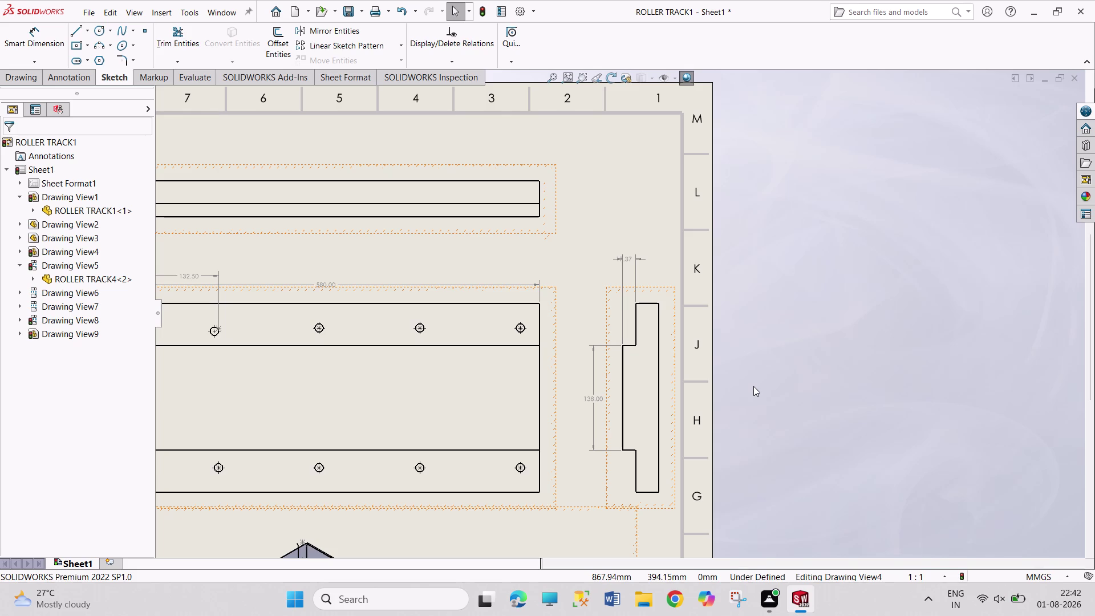
Hide the side view's 17.37 dimension.
click(756, 425)
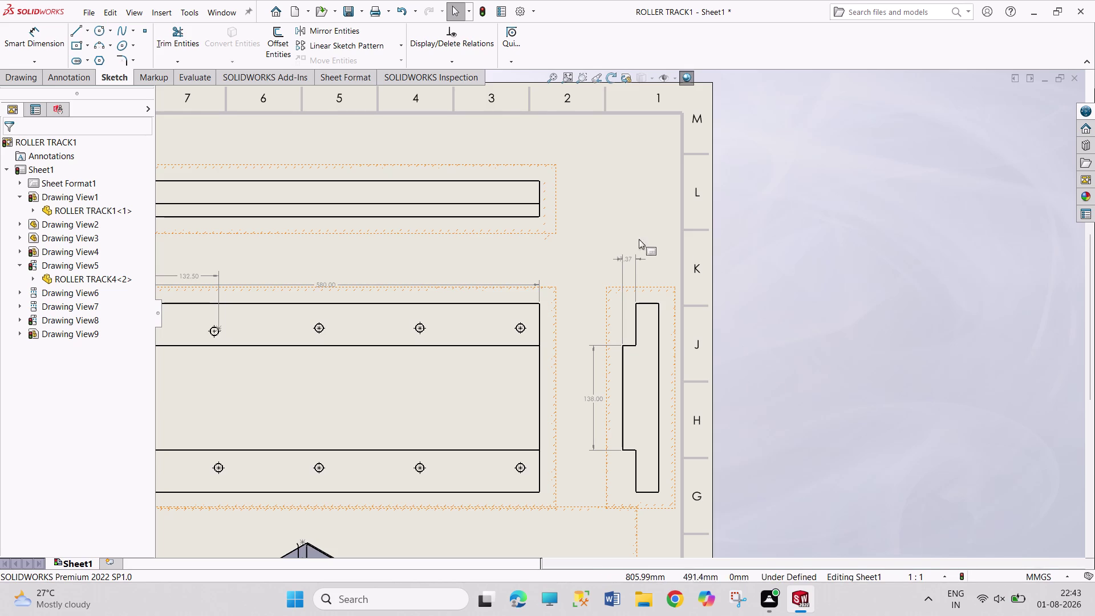
right_click(620, 256)
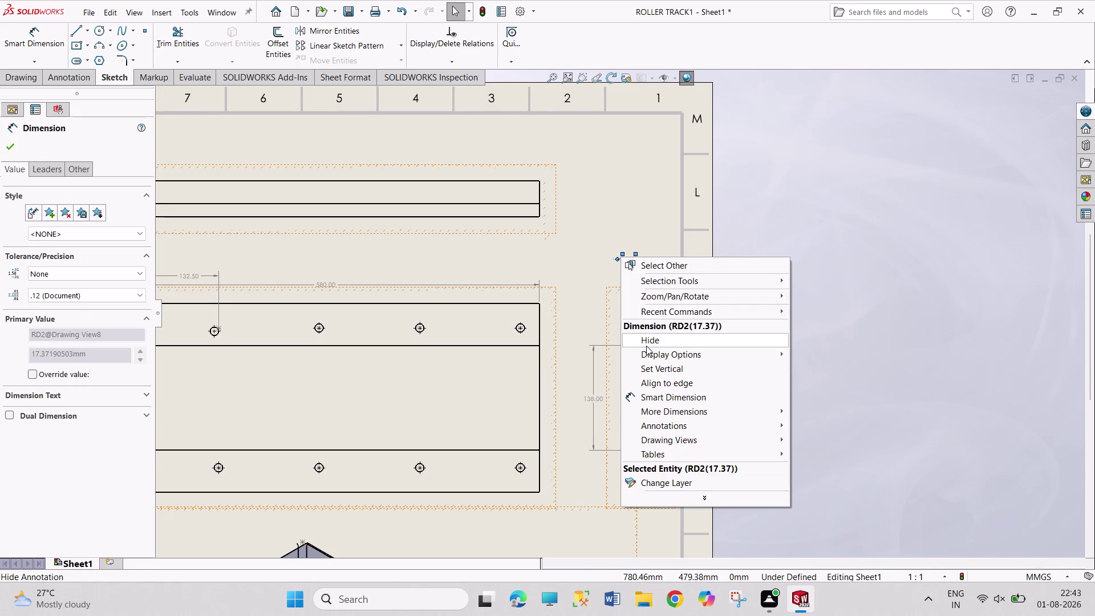
click(479, 10)
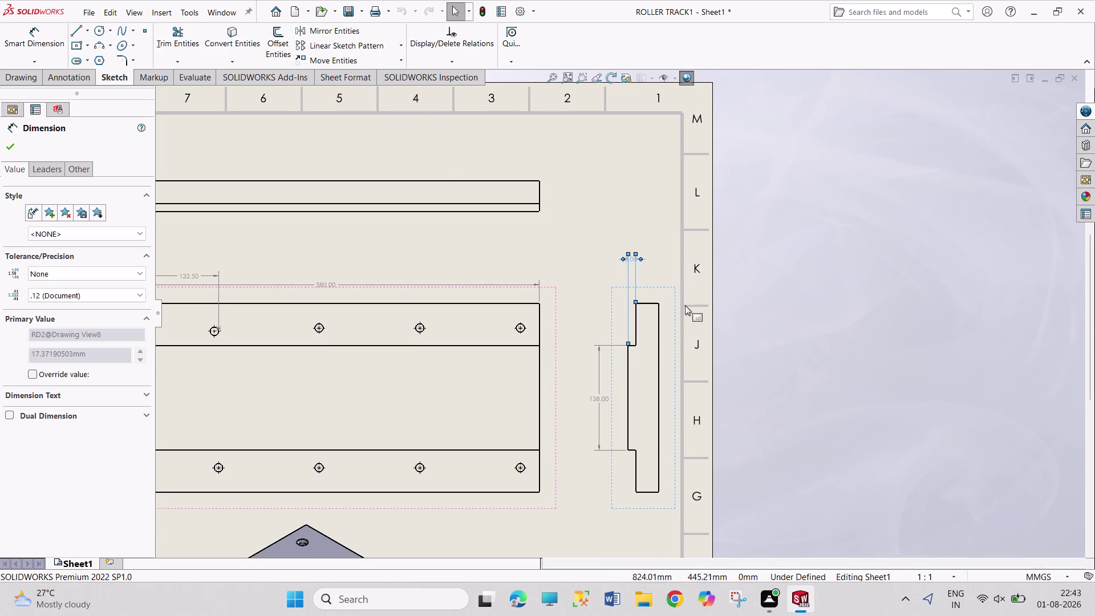
Add a 30.00 width dimension above the side view's top edge.
right_drag(786, 299, 775, 190)
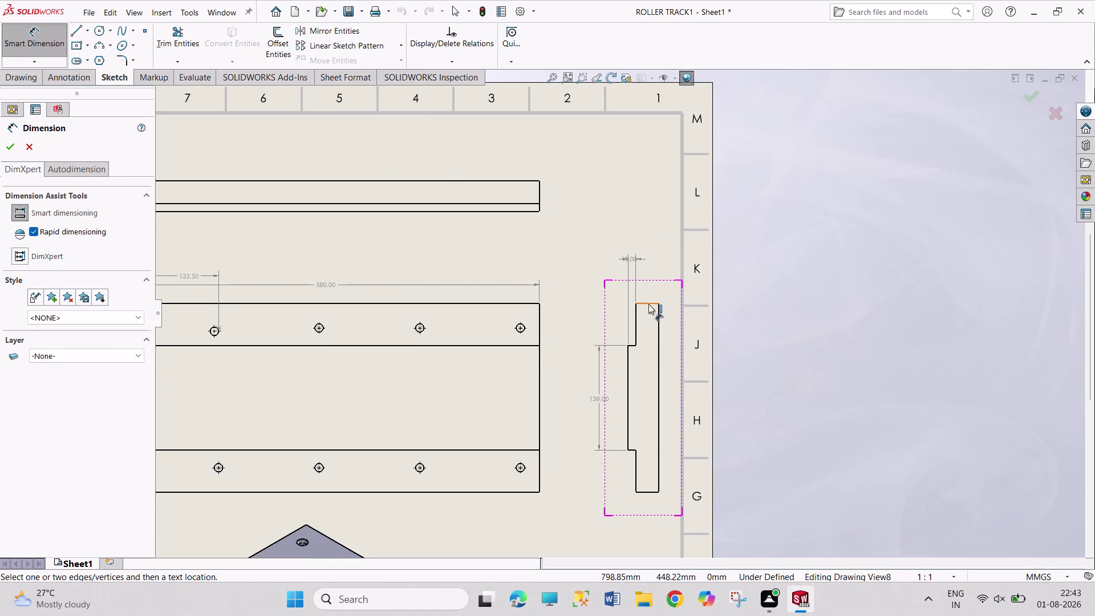
click(649, 304)
click(664, 259)
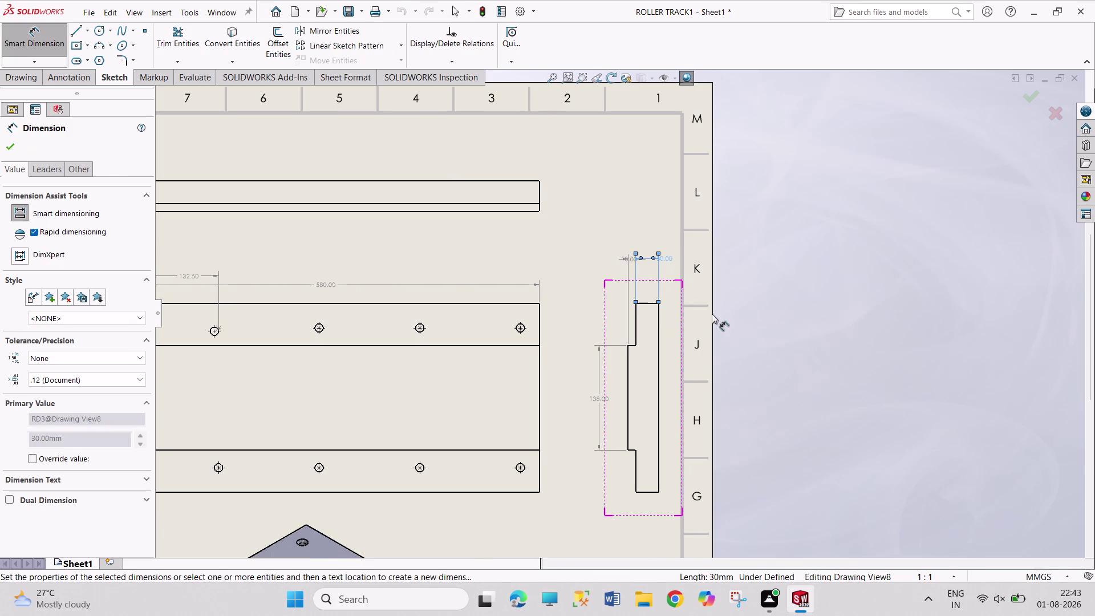
scroll(up, 3)
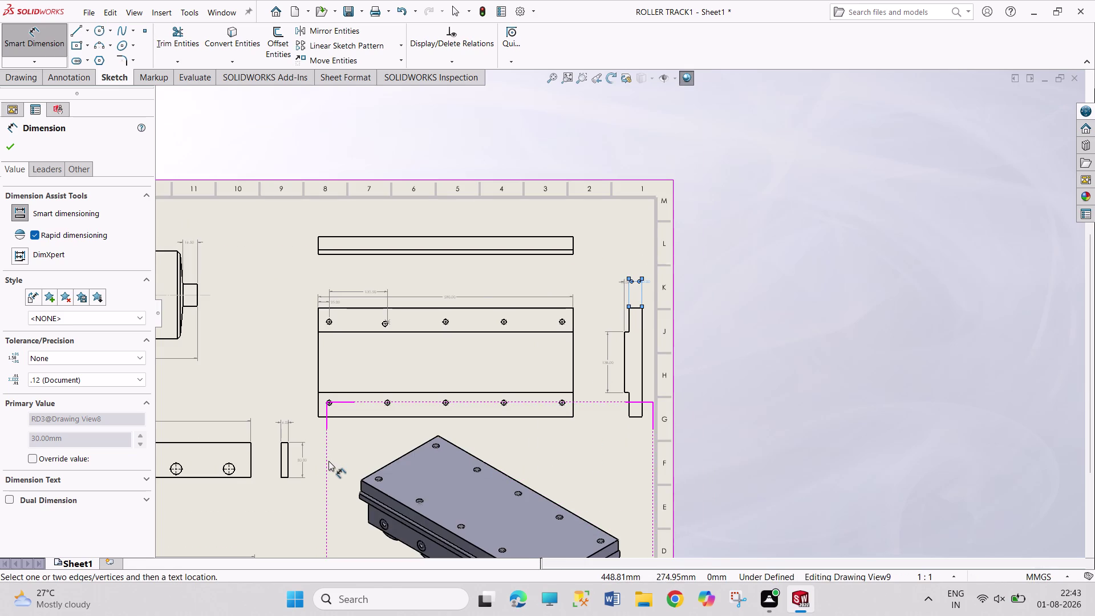
scroll(up, 3)
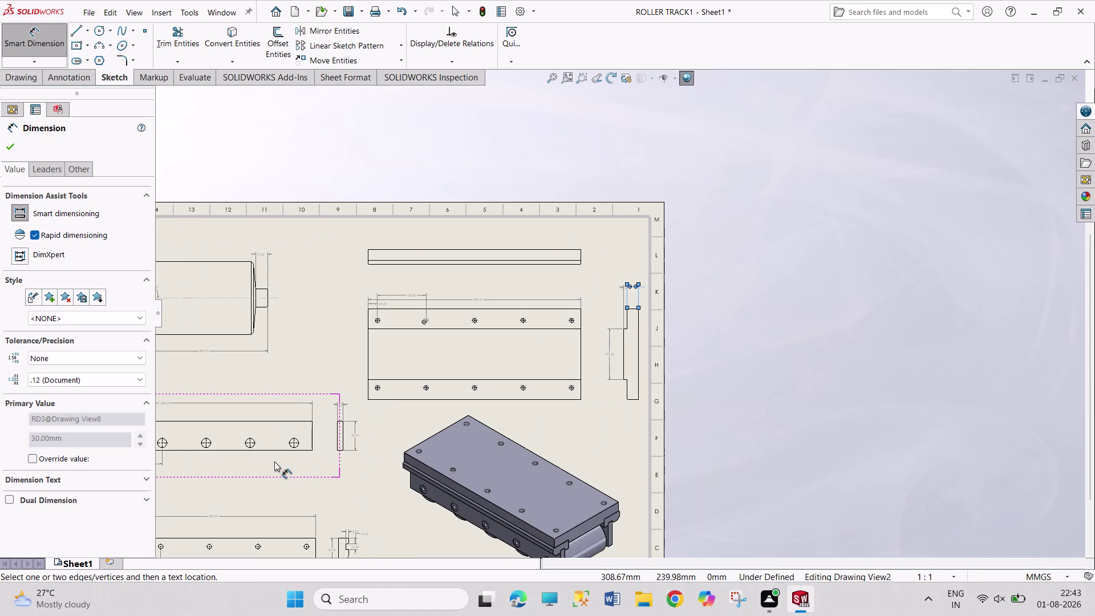
Add the plate's 248.00 height dimension on its left edge, then finish dimensioning.
click(368, 358)
click(348, 349)
scroll(down, 3)
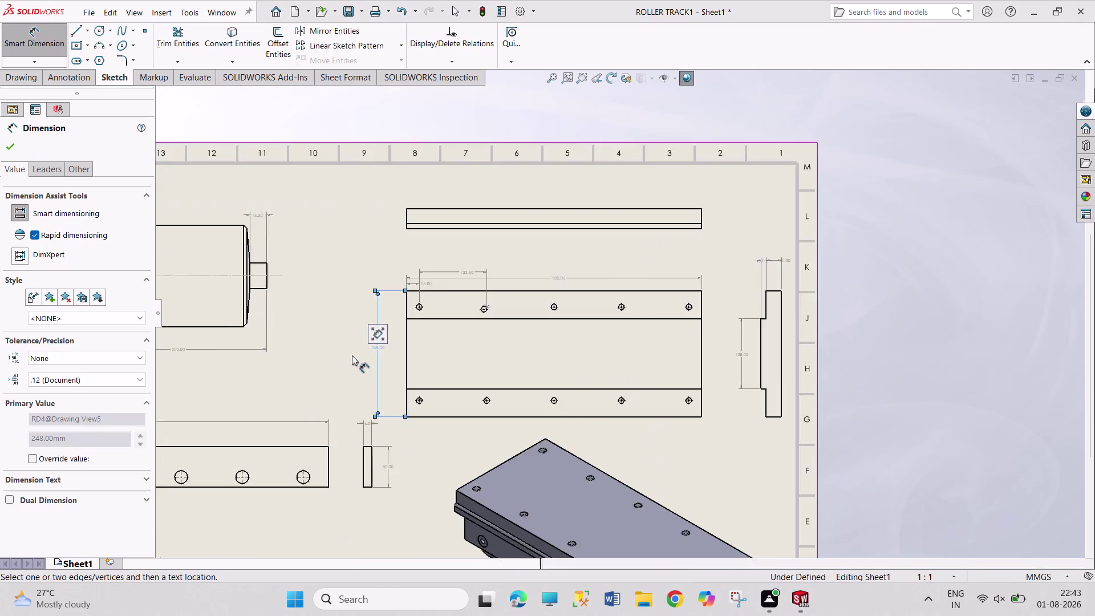
scroll(down, 3)
scroll(down, 3)
scroll(down, 3)
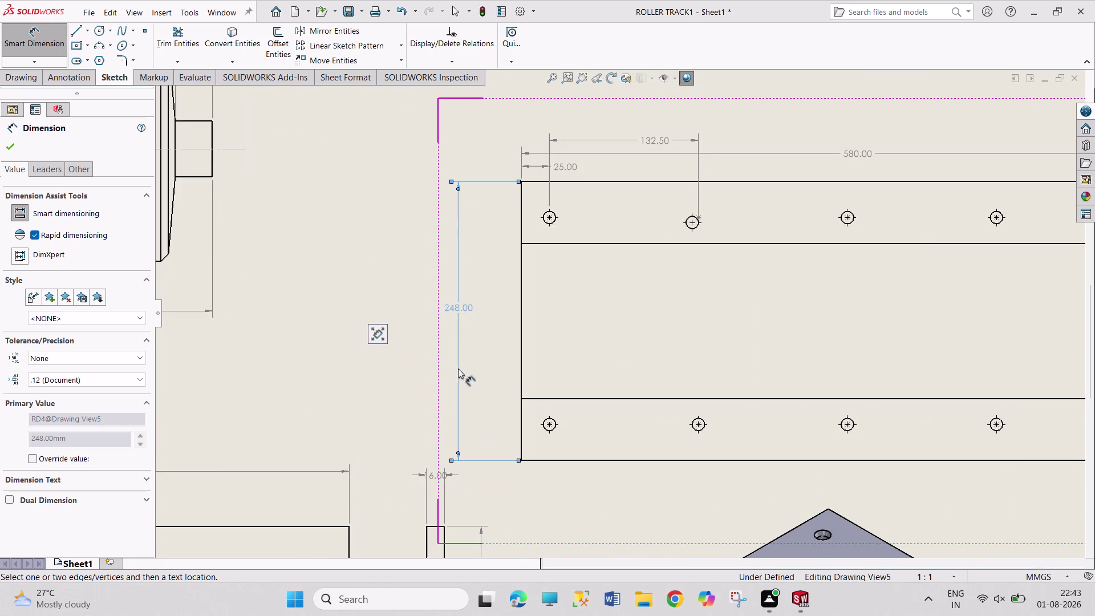
scroll(up, 3)
scroll(up, 3)
scroll(up, 3)
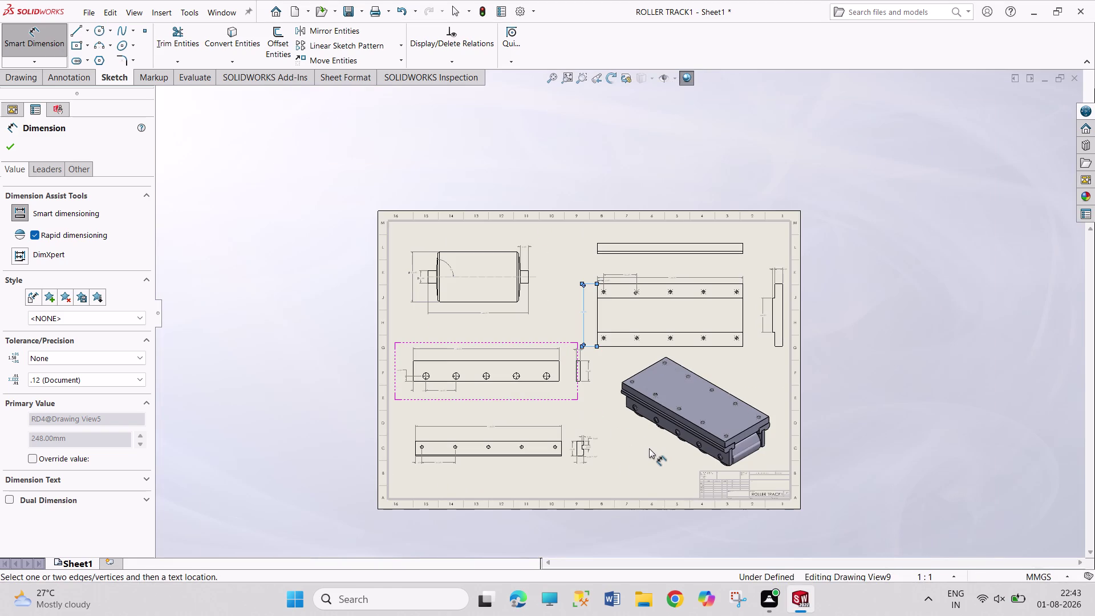
scroll(down, 3)
right_click(811, 347)
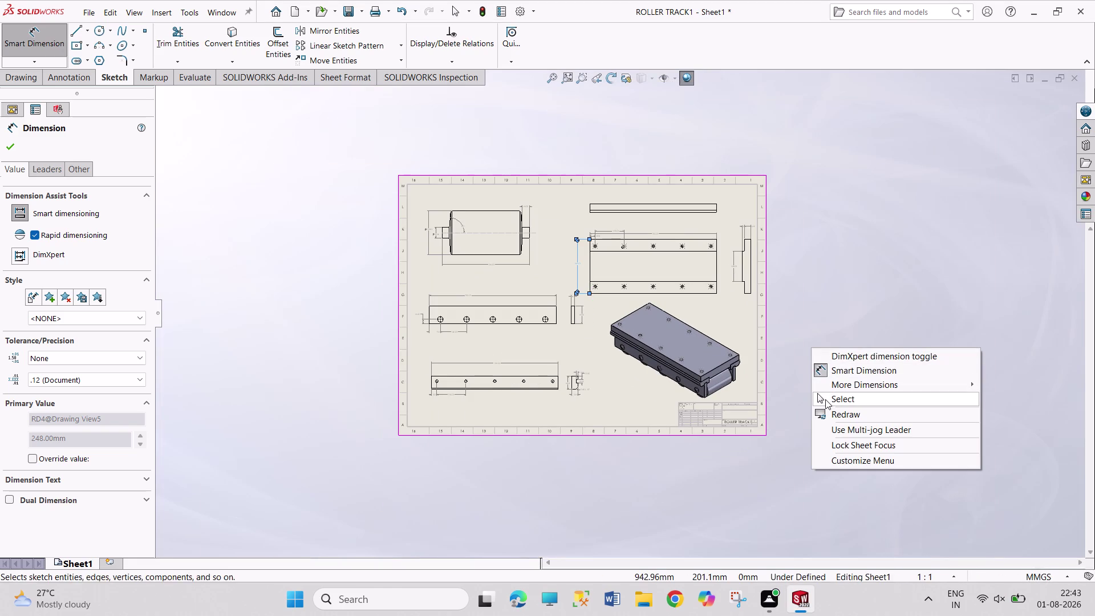
click(825, 399)
Clear the selection, switch to the Drawing tools and start a Broken-out Section.
click(781, 315)
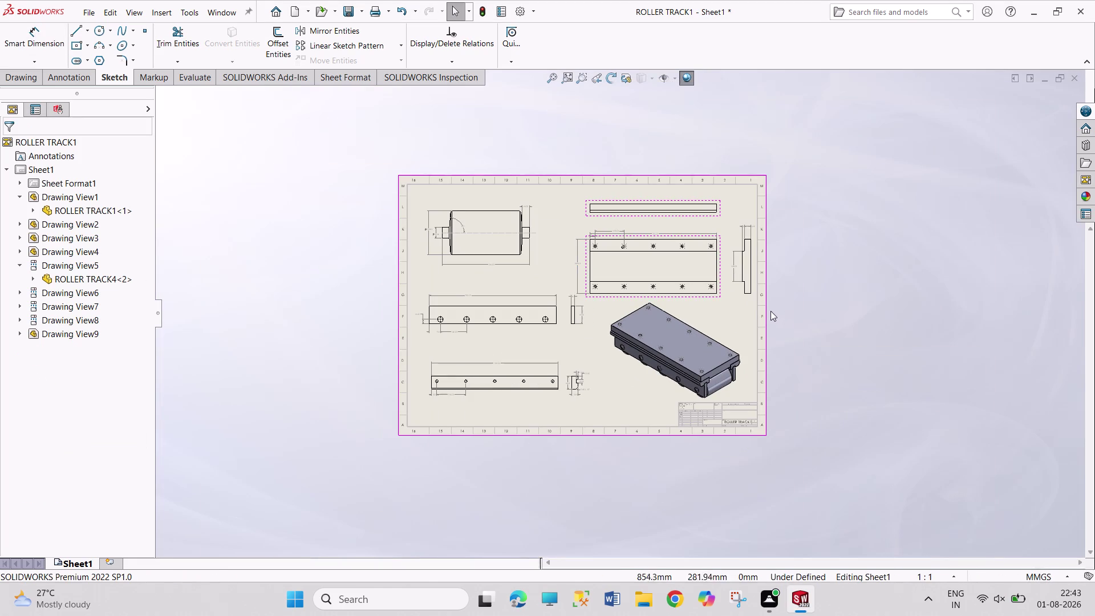
scroll(down, 3)
scroll(down, 3)
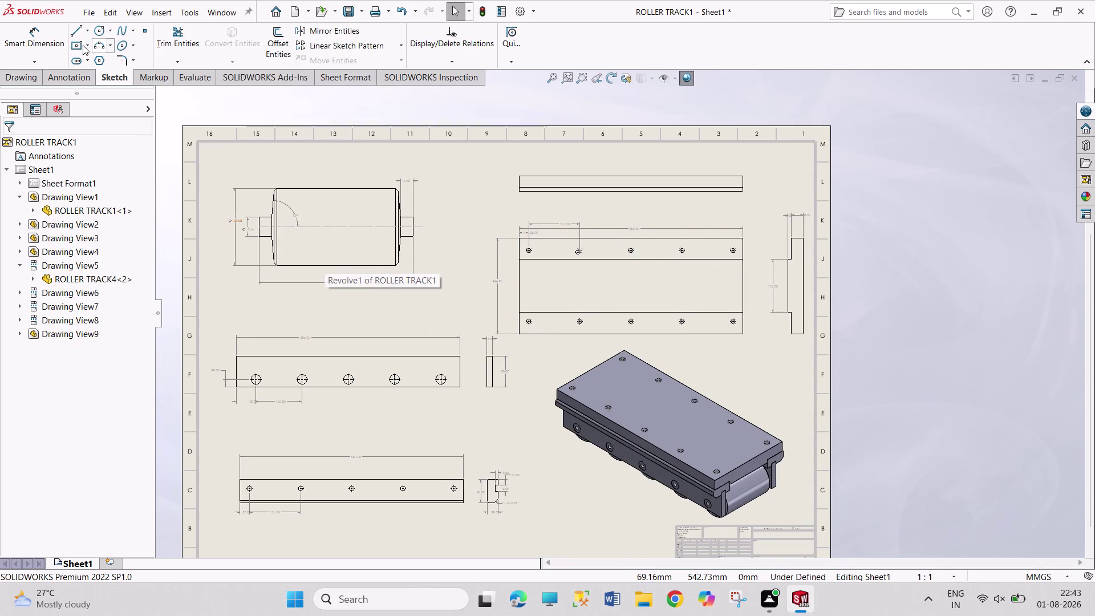
click(31, 78)
scroll(down, 3)
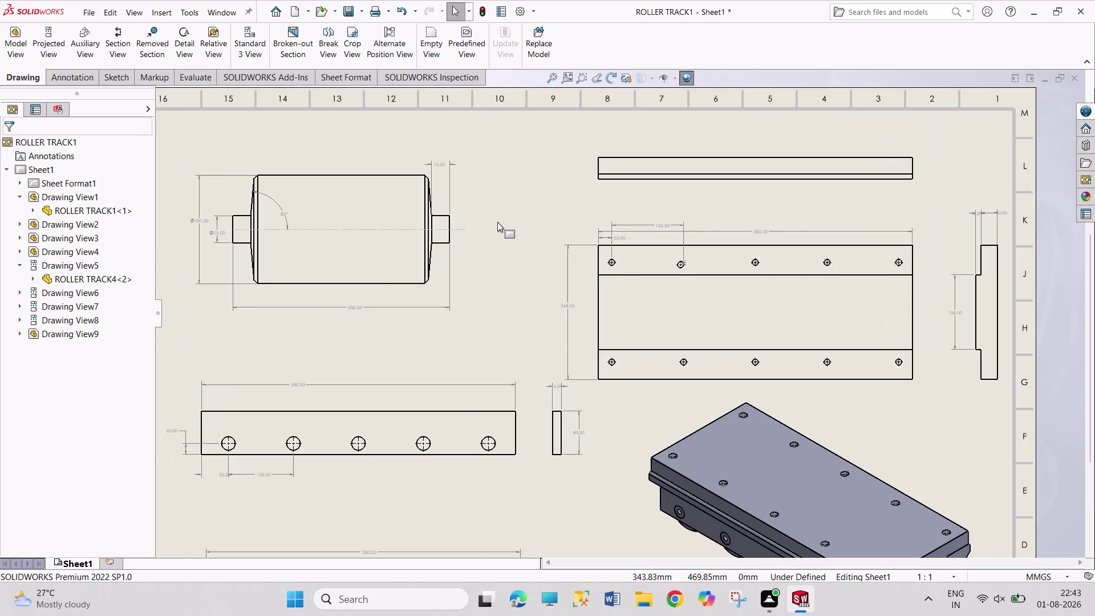
scroll(down, 3)
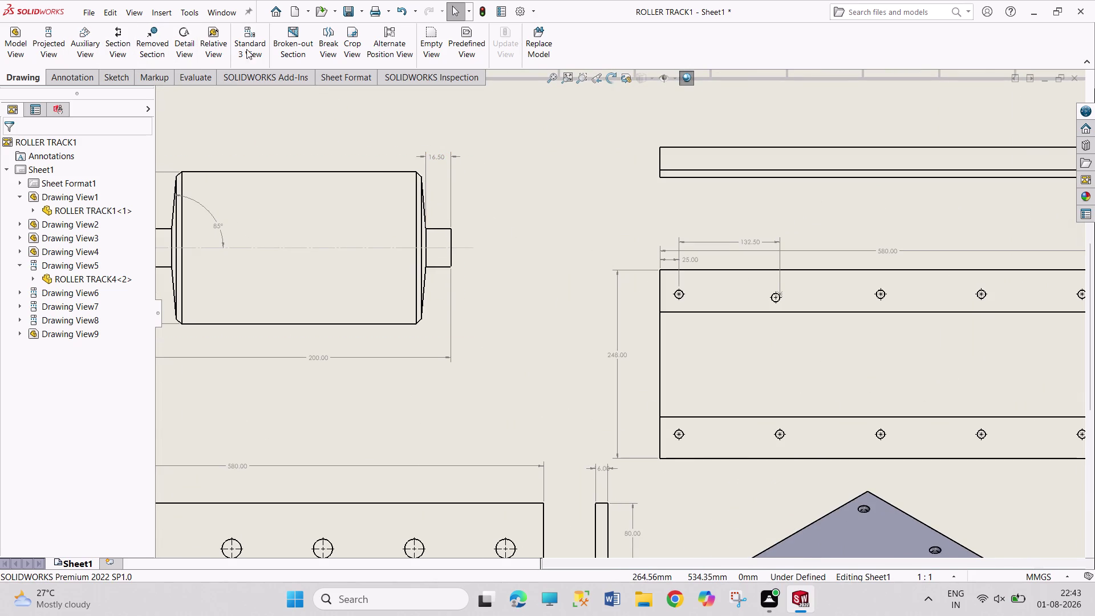
click(289, 49)
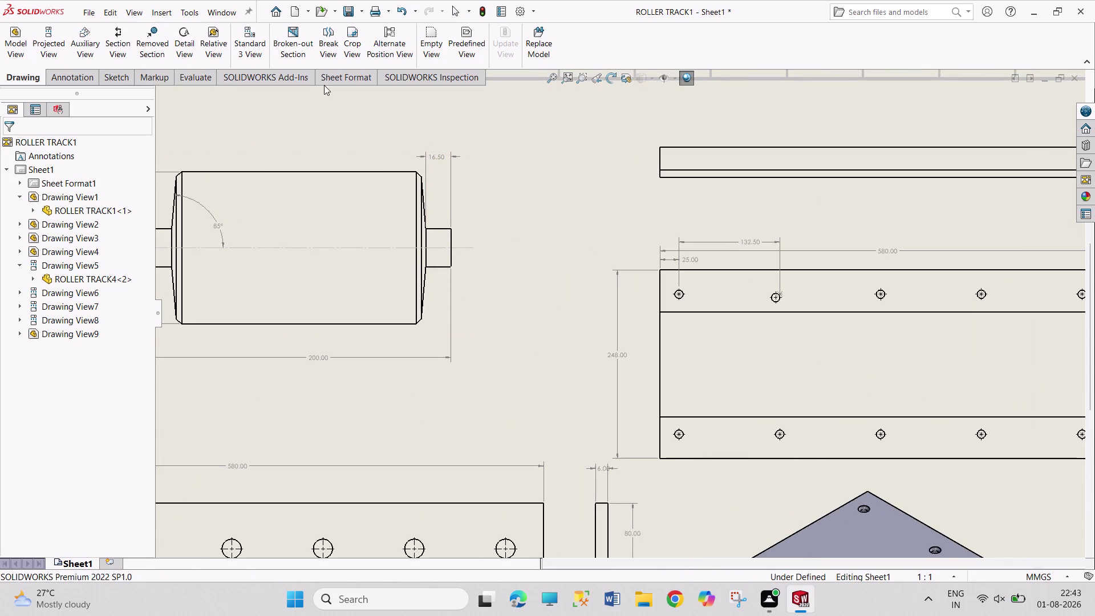
Sketch a closed spline boundary around the roller's right end.
drag(479, 230, 470, 219)
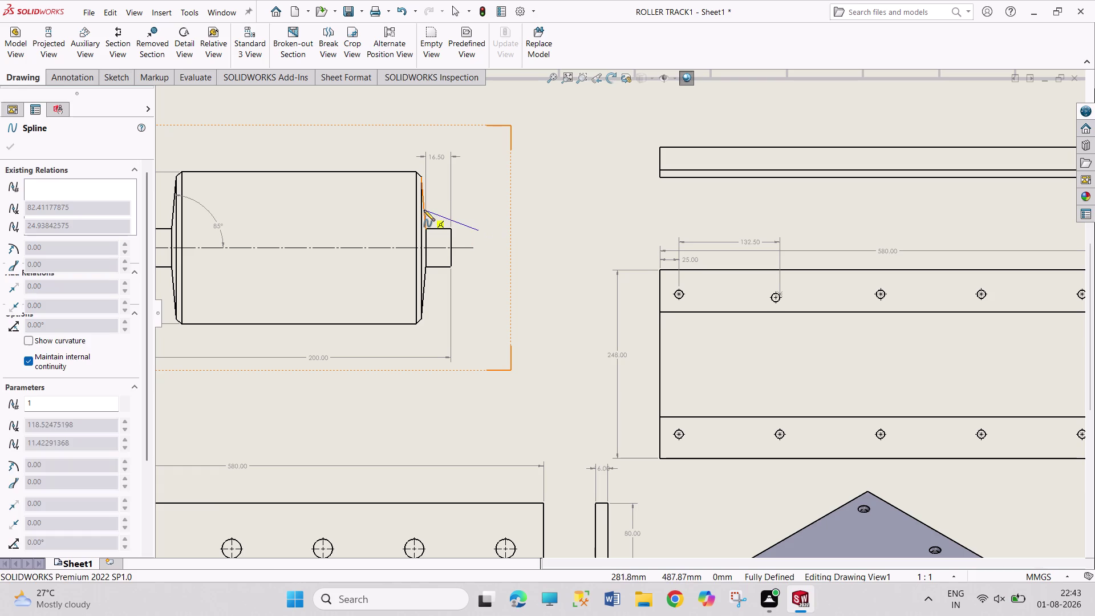
click(423, 210)
click(390, 218)
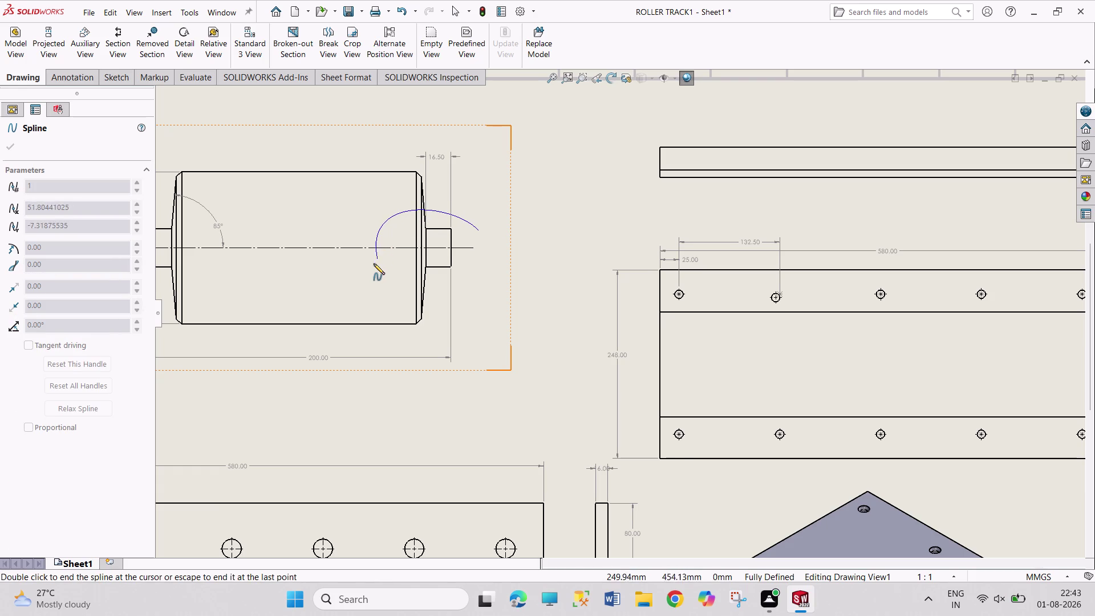
click(373, 264)
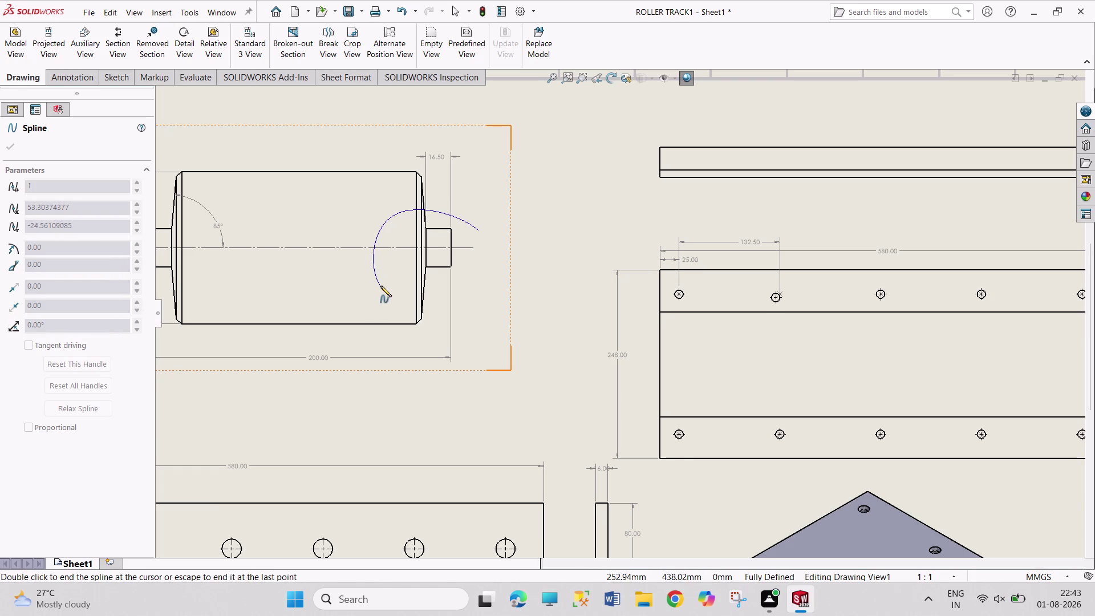
click(404, 300)
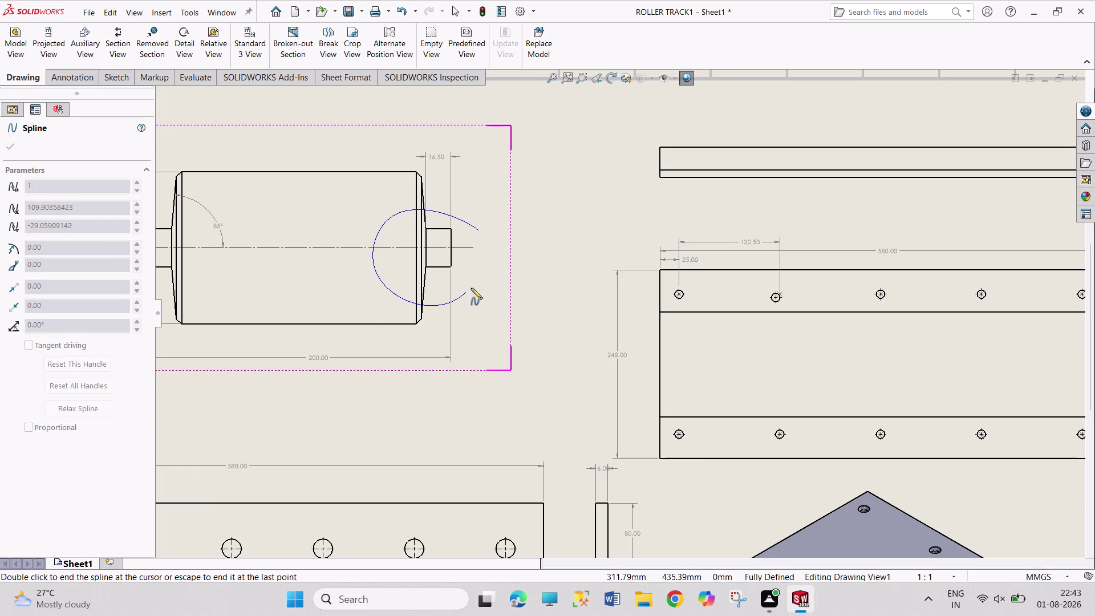
click(471, 287)
click(480, 230)
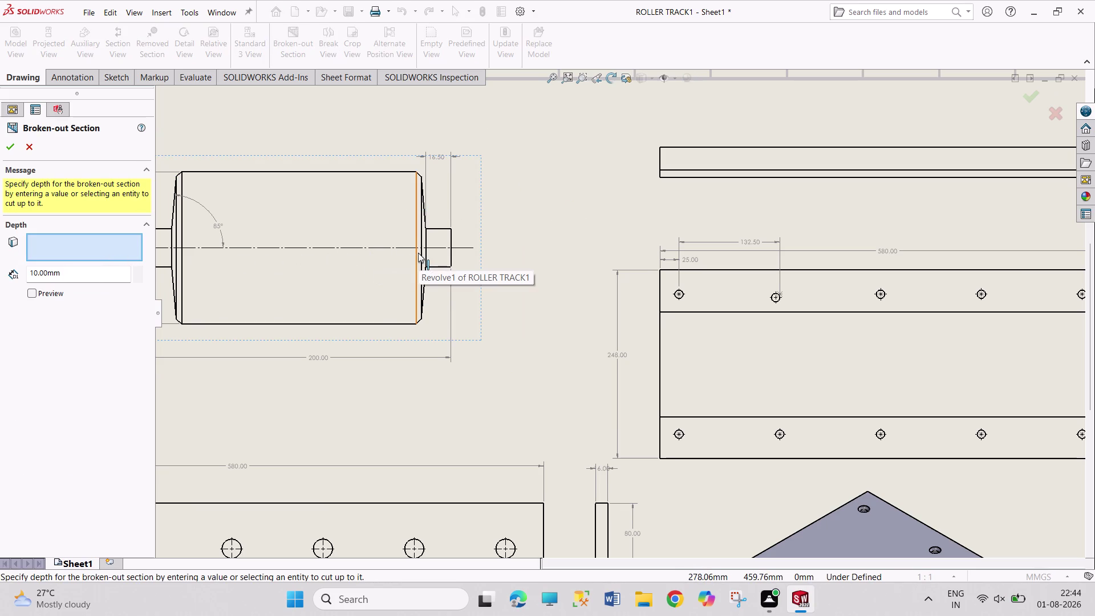
Set the section depth from a roller edge and confirm the broken-out section.
click(33, 293)
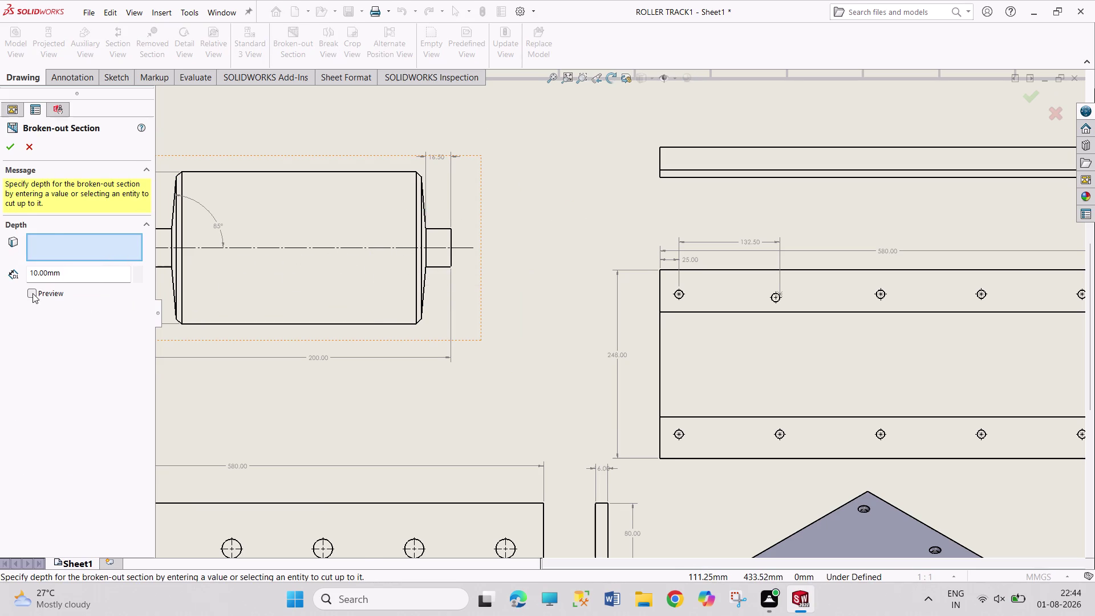
click(6, 145)
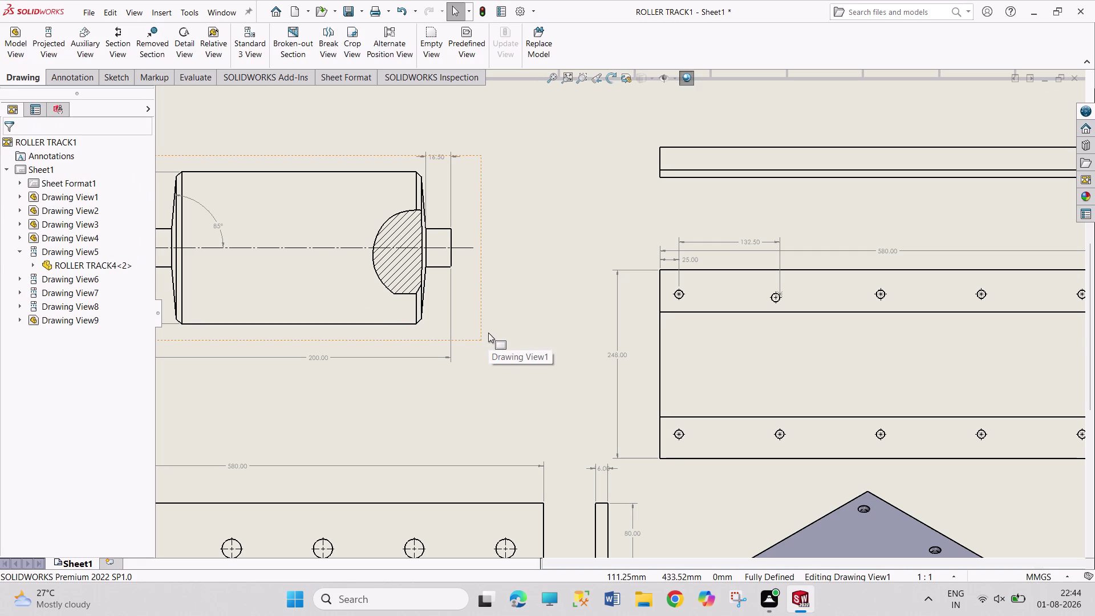
middle_click(537, 305)
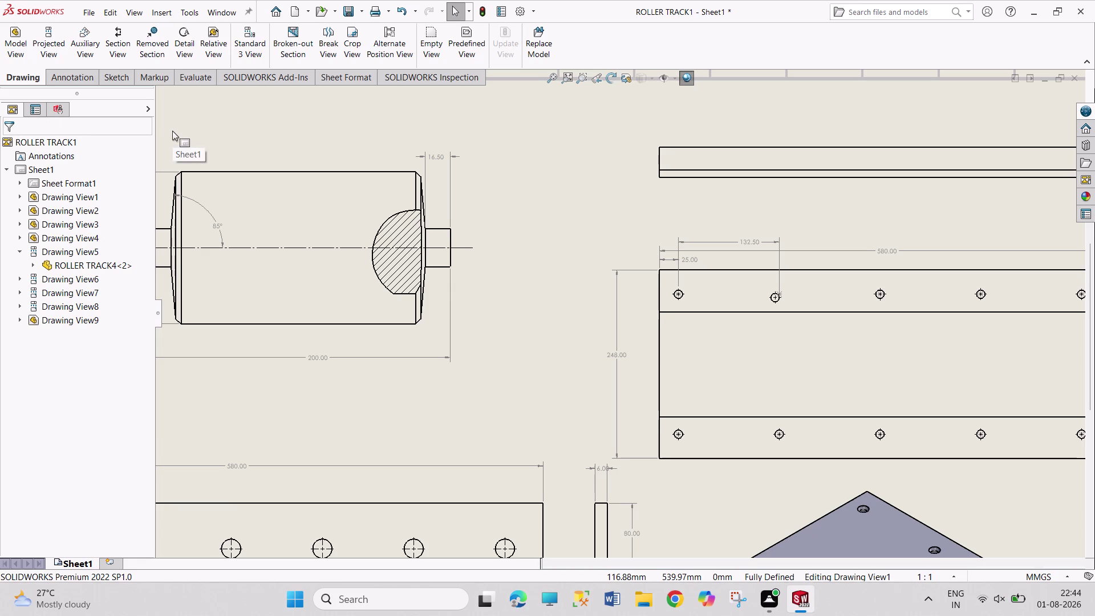
Undo the section and delete the leftover spline loop around the shaft end.
key(ctrl+z)
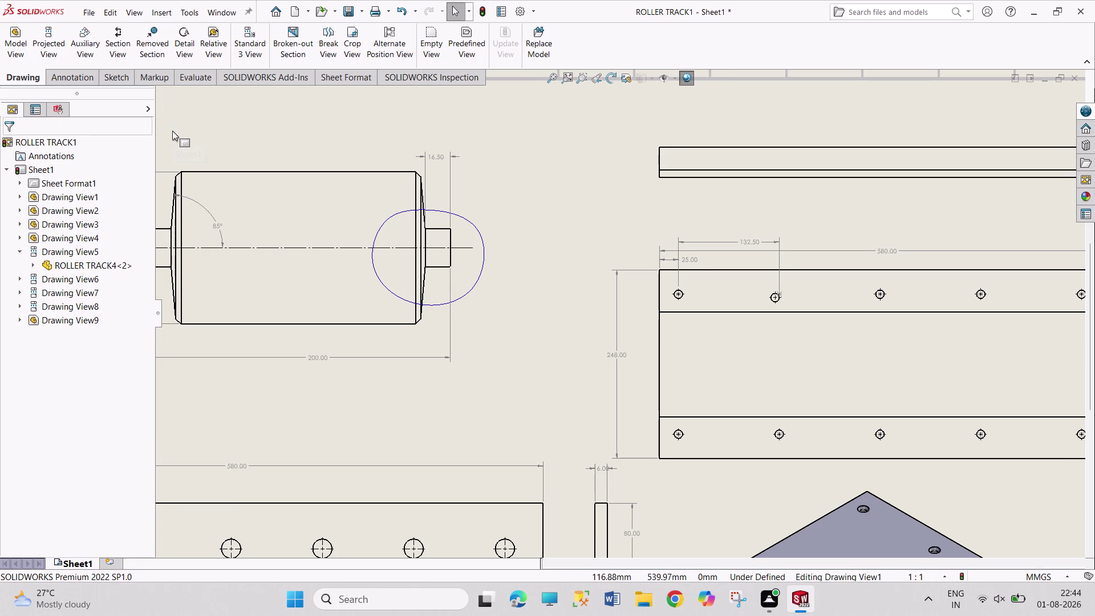
click(289, 54)
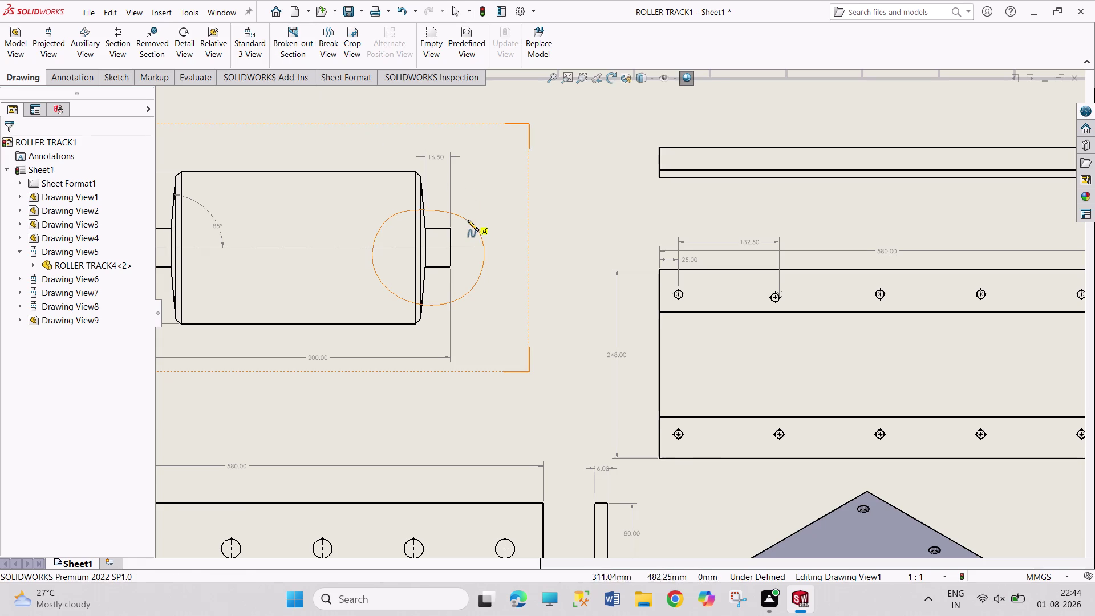
click(469, 222)
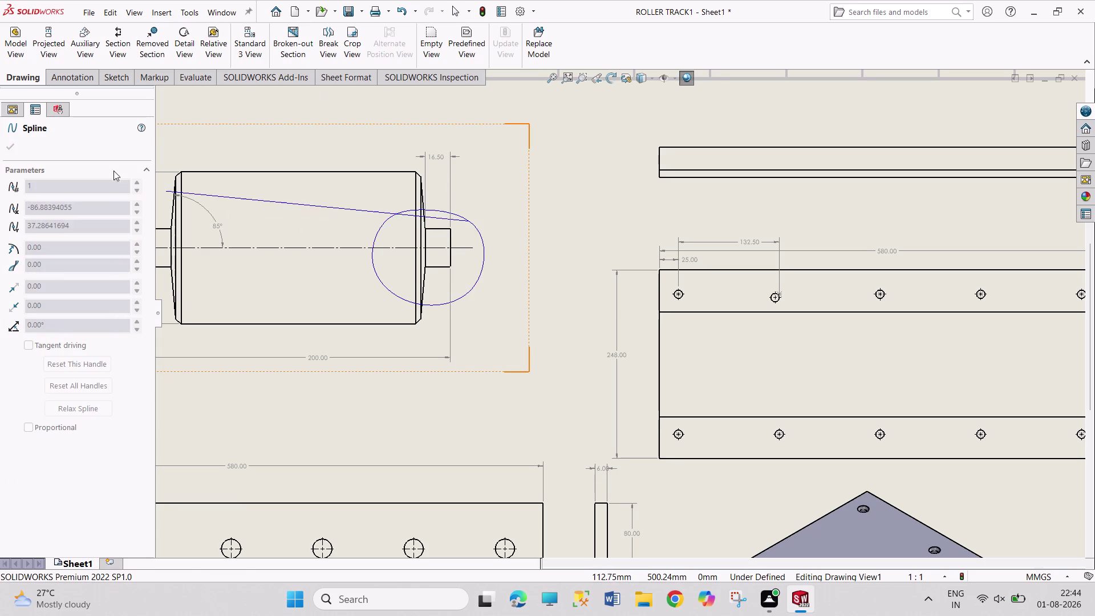
key(Escape)
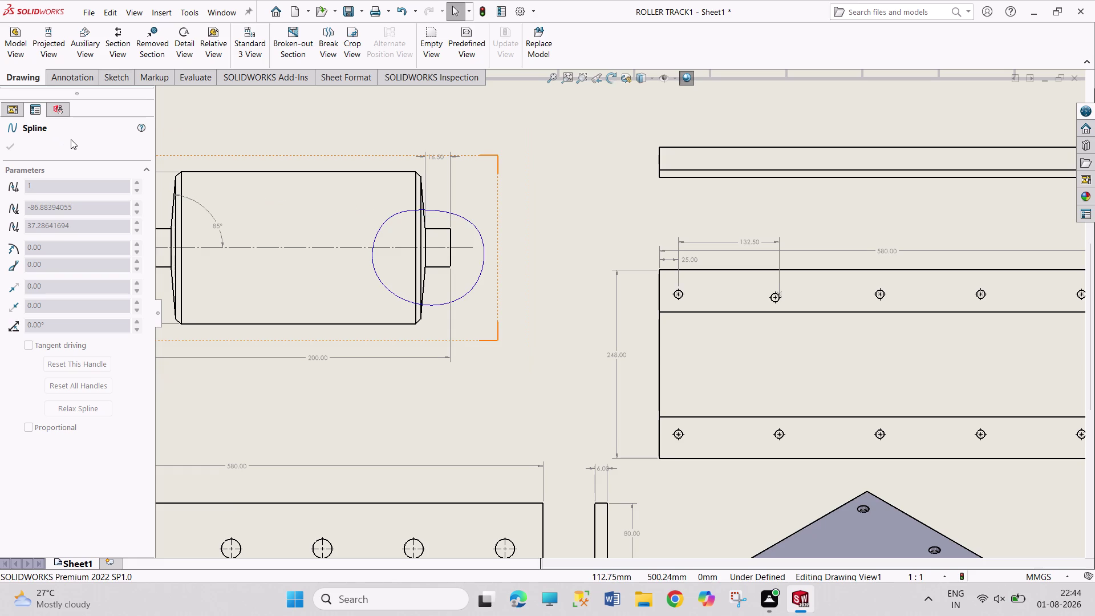
key(Escape)
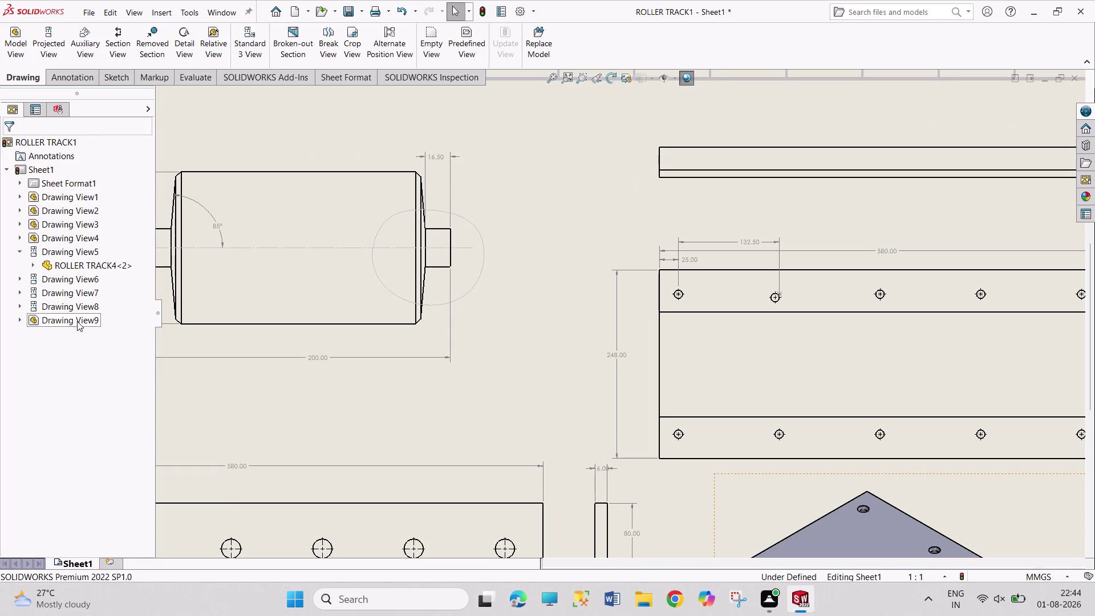
right_click(483, 271)
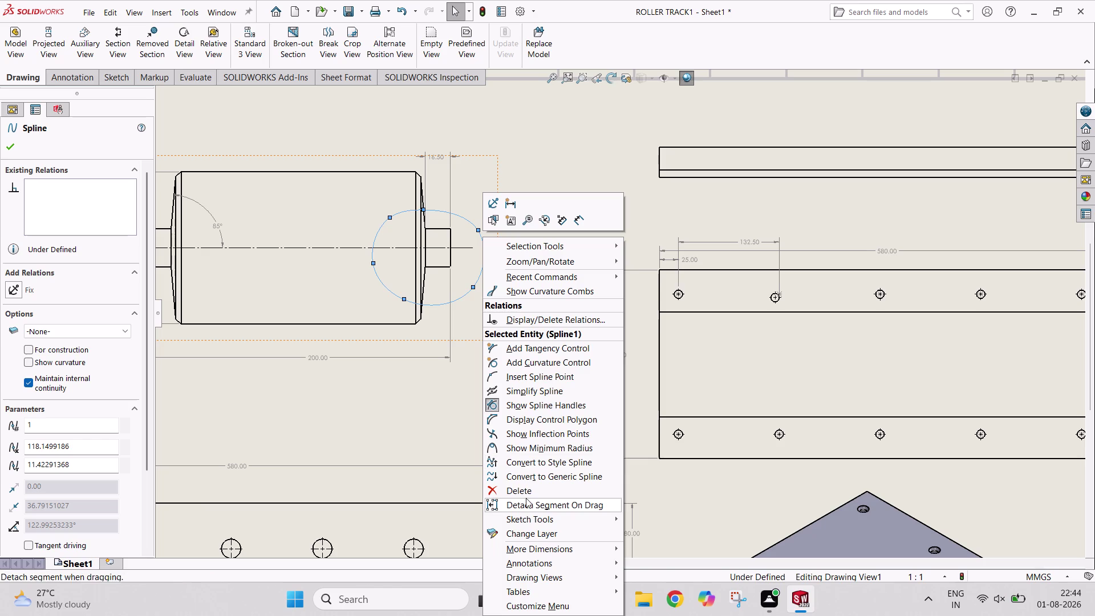
click(526, 484)
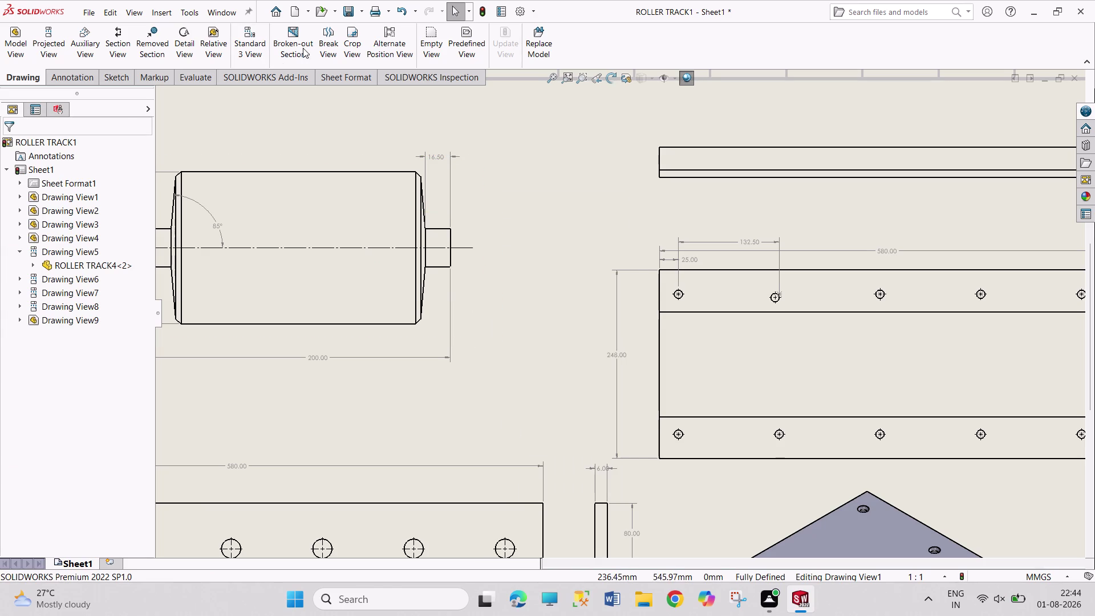
click(305, 56)
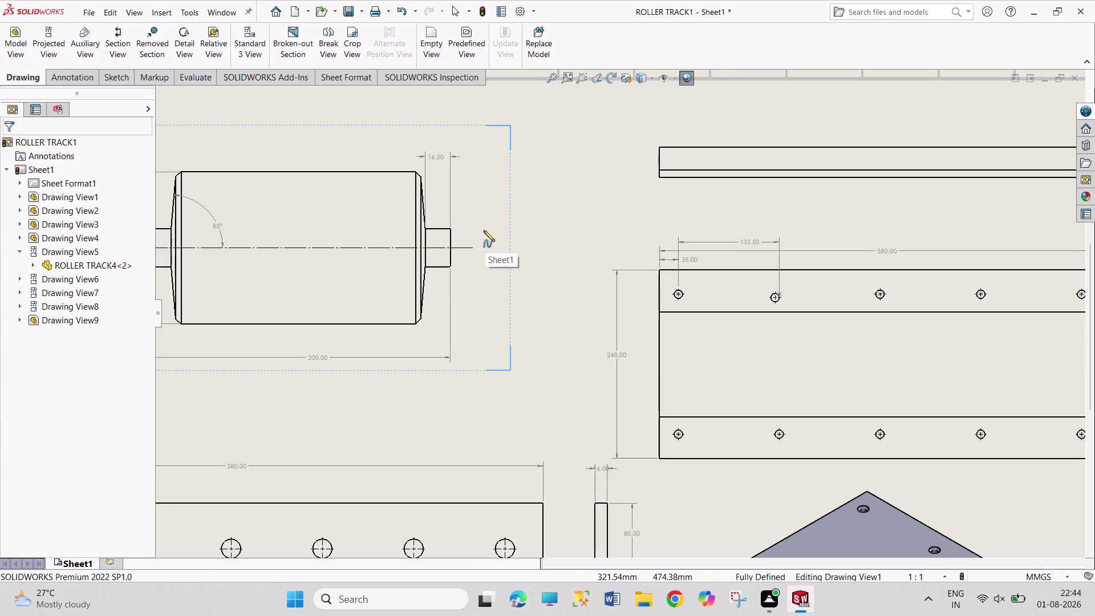
Sketch a closed spline around the roller's shaft end for the section.
click(483, 230)
click(439, 210)
click(395, 219)
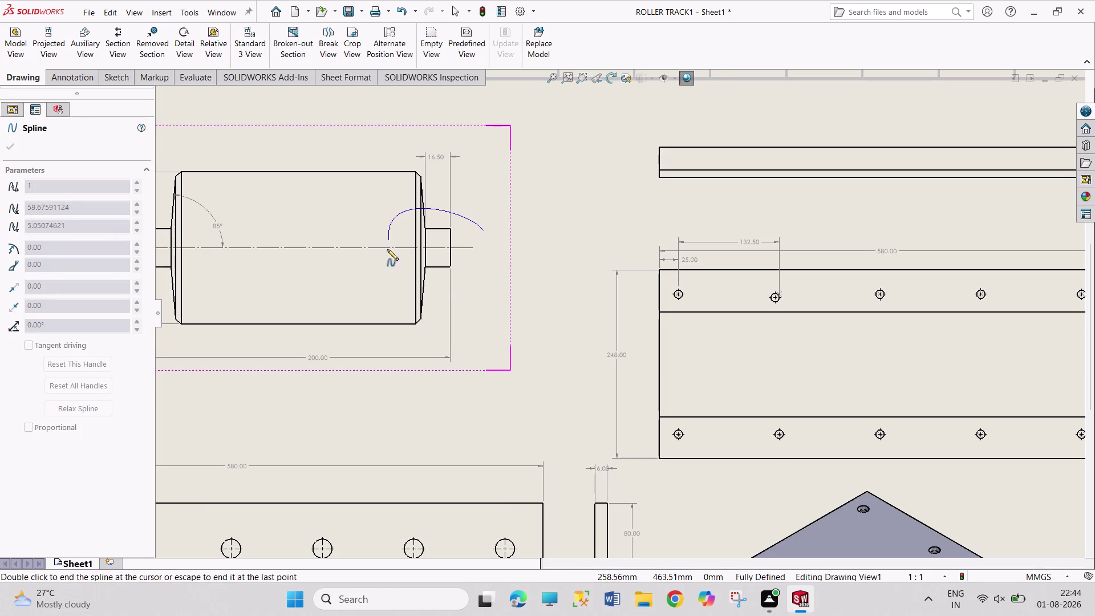
click(385, 268)
click(474, 299)
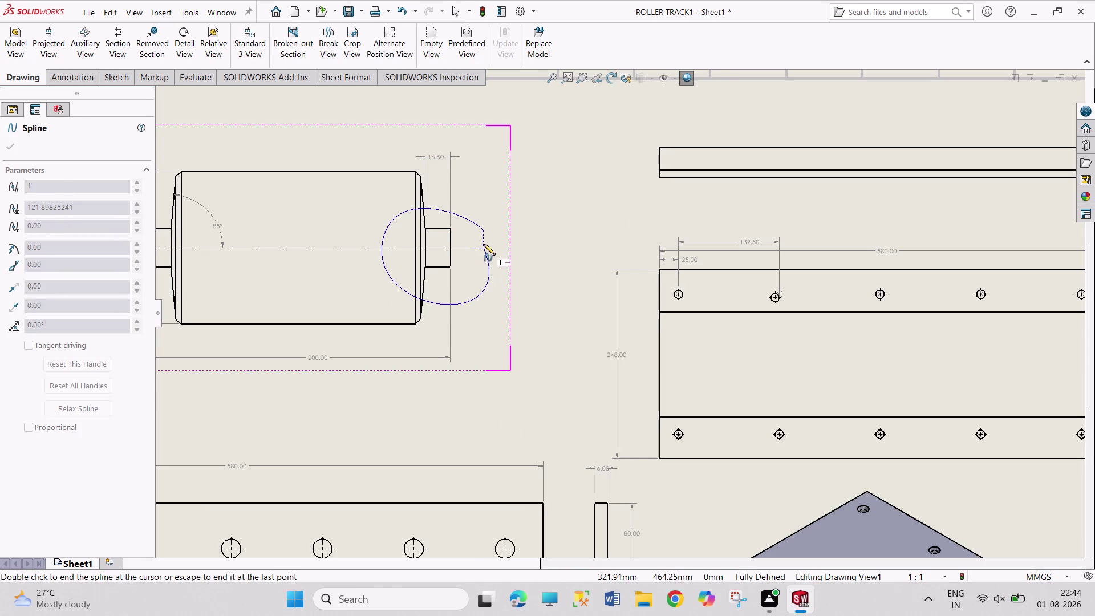
click(484, 231)
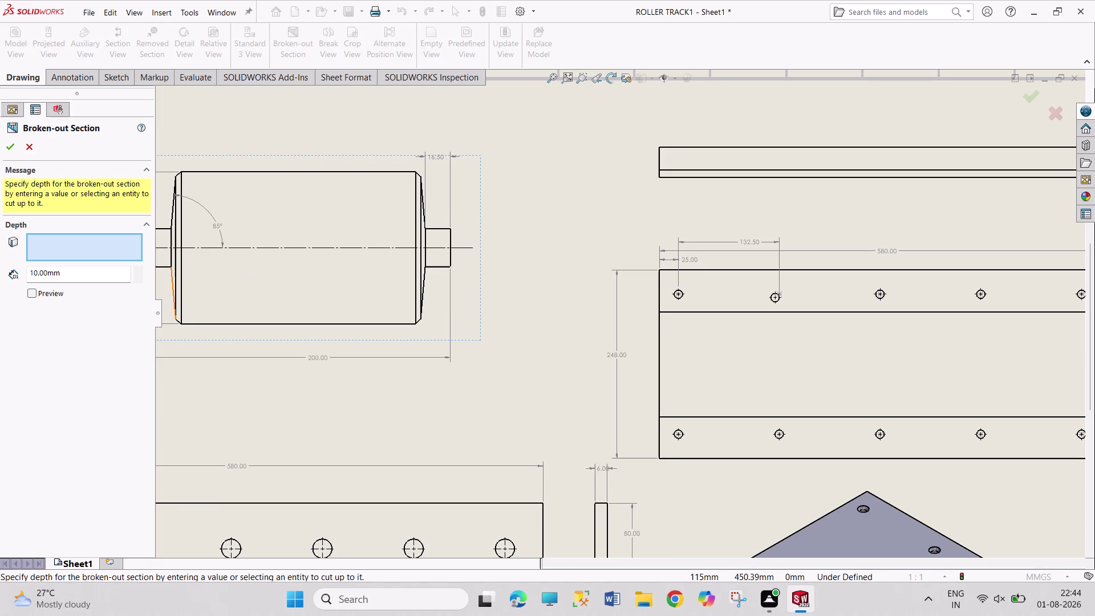
Set the section depth to 50 mm, preview the hatch, and confirm.
drag(37, 273, 20, 275)
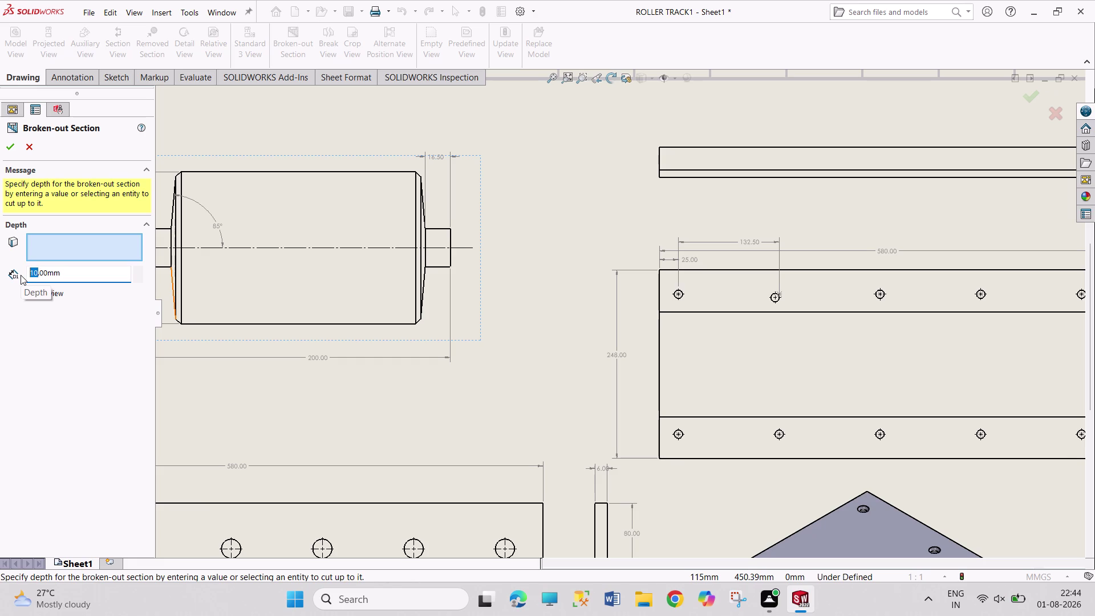
text(50)
key(Return)
click(49, 295)
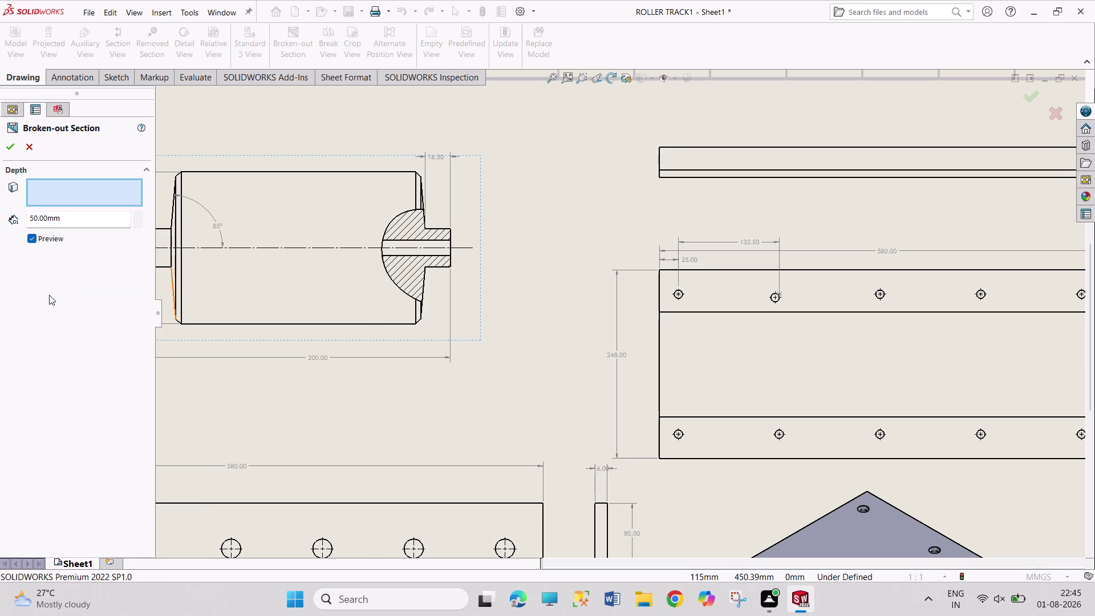
click(9, 143)
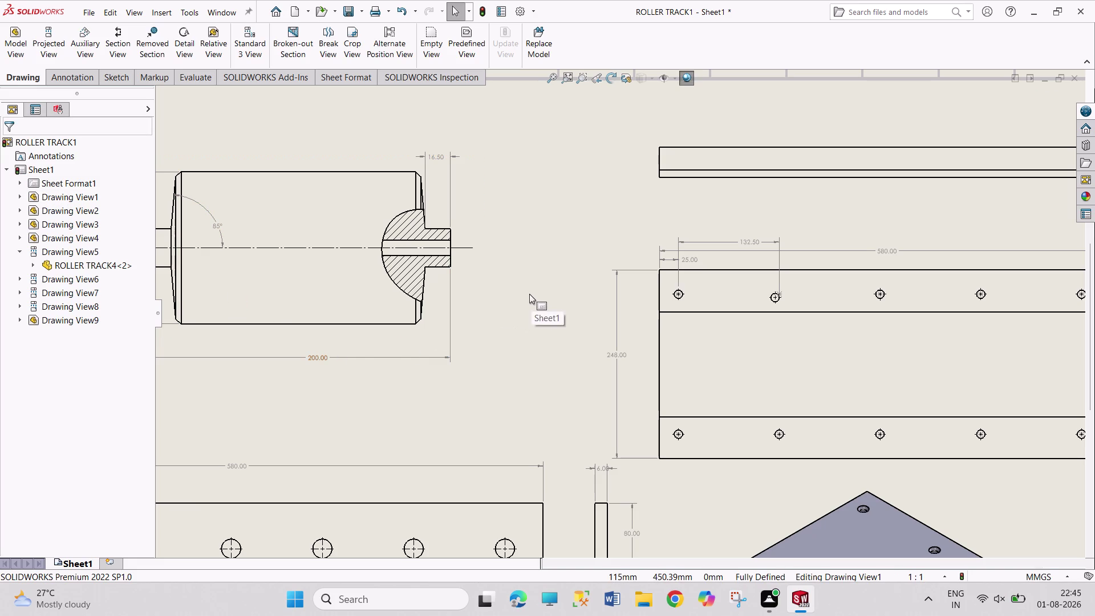
right_drag(529, 294, 526, 199)
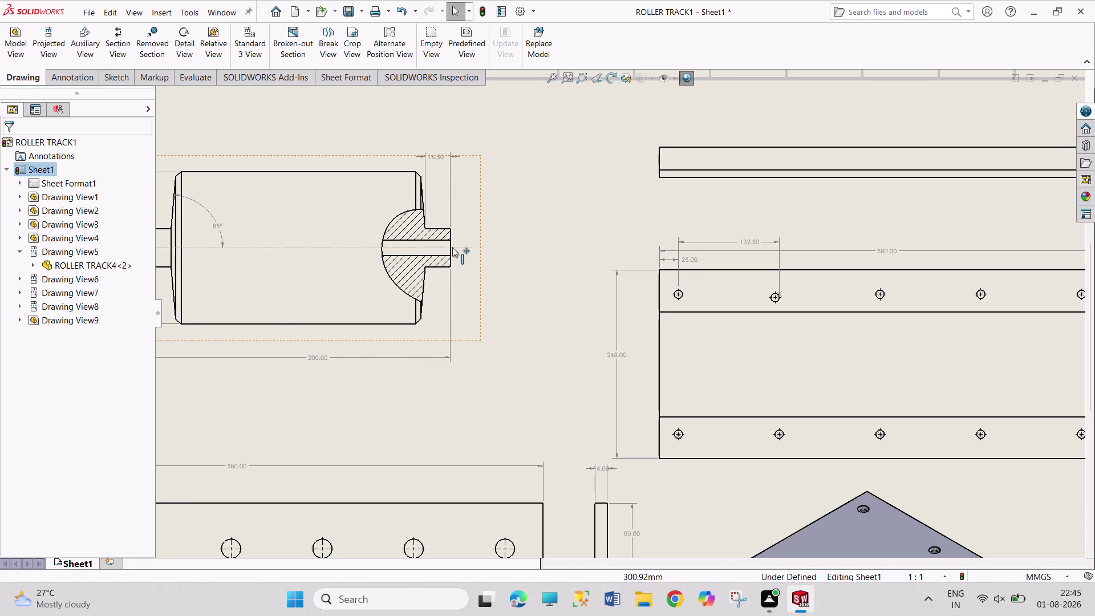
click(422, 240)
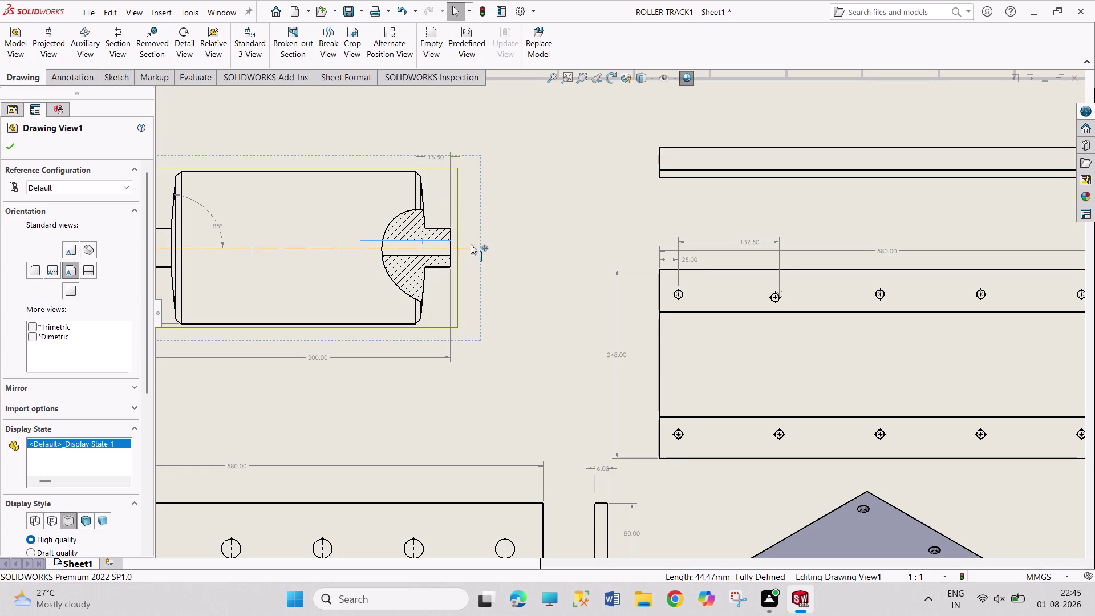
Dimension the sectioned shaft end with a 59.00 length placed above the roller view.
right_drag(507, 240, 500, 145)
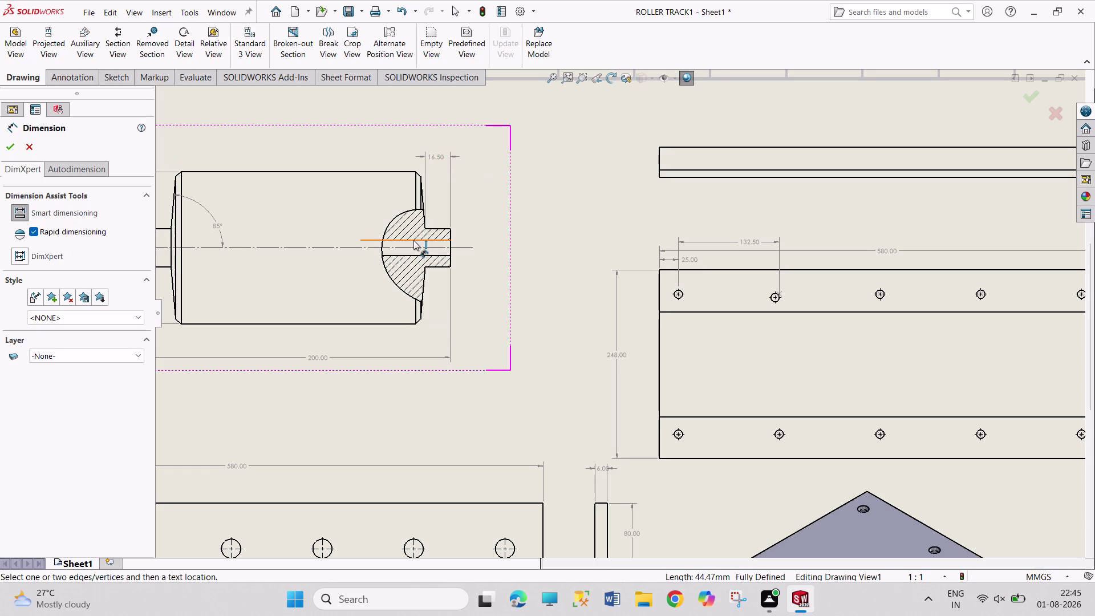
drag(414, 240, 414, 234)
click(468, 143)
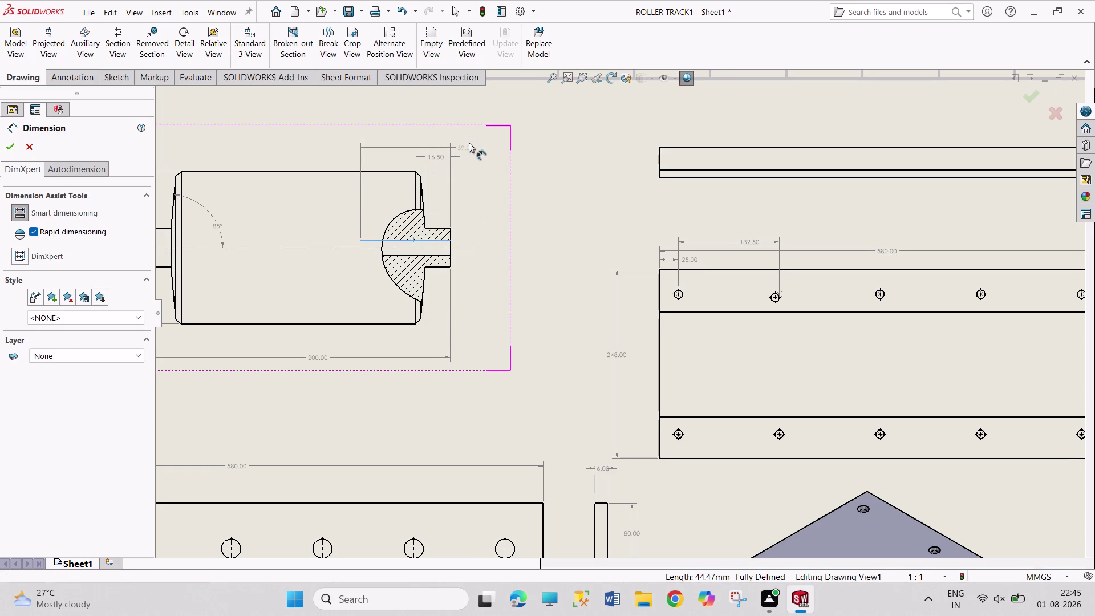
right_click(552, 201)
click(577, 251)
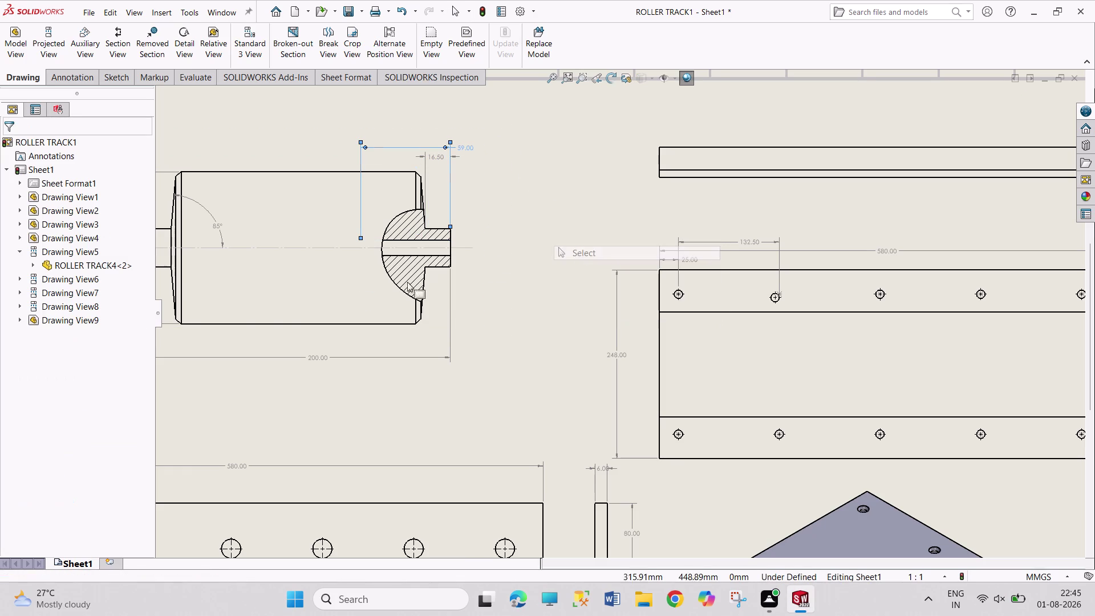
scroll(up, 3)
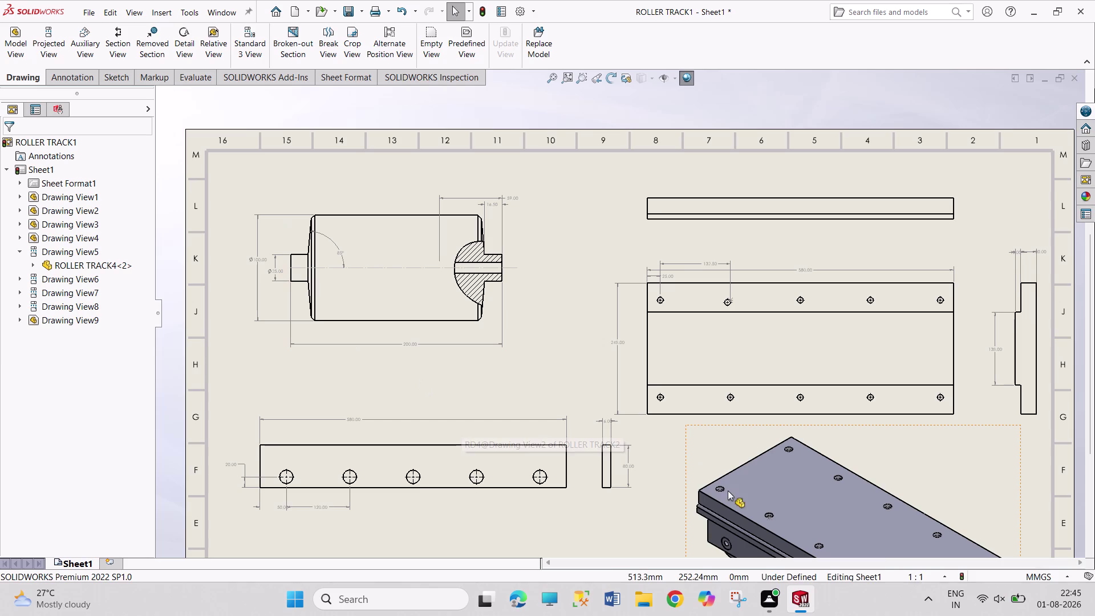
scroll(up, 3)
scroll(up, 3)
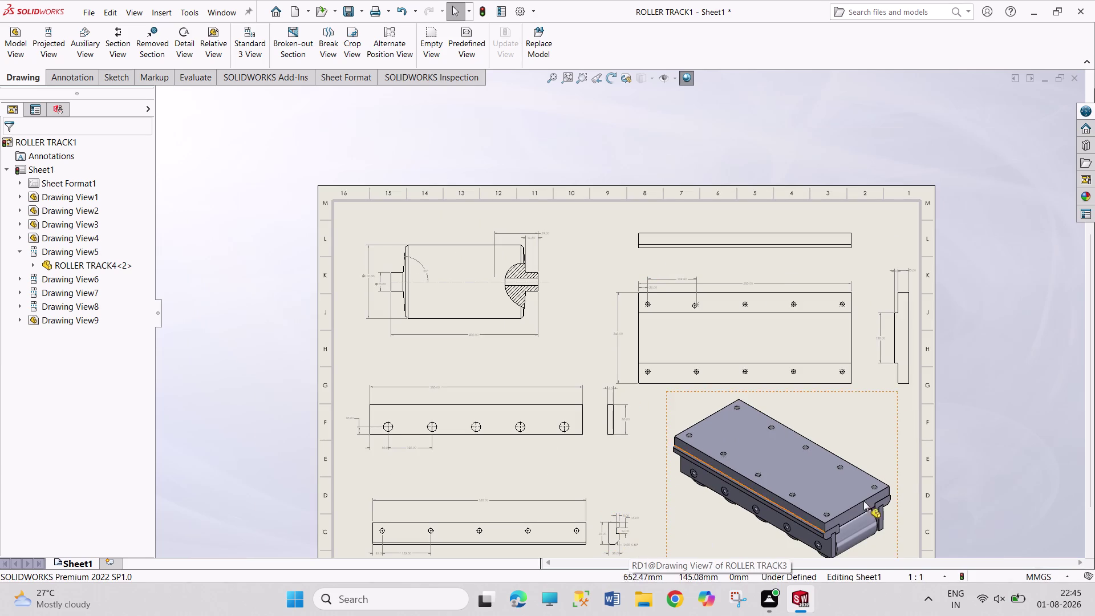
scroll(down, 3)
scroll(down, 3)
scroll(down, 3)
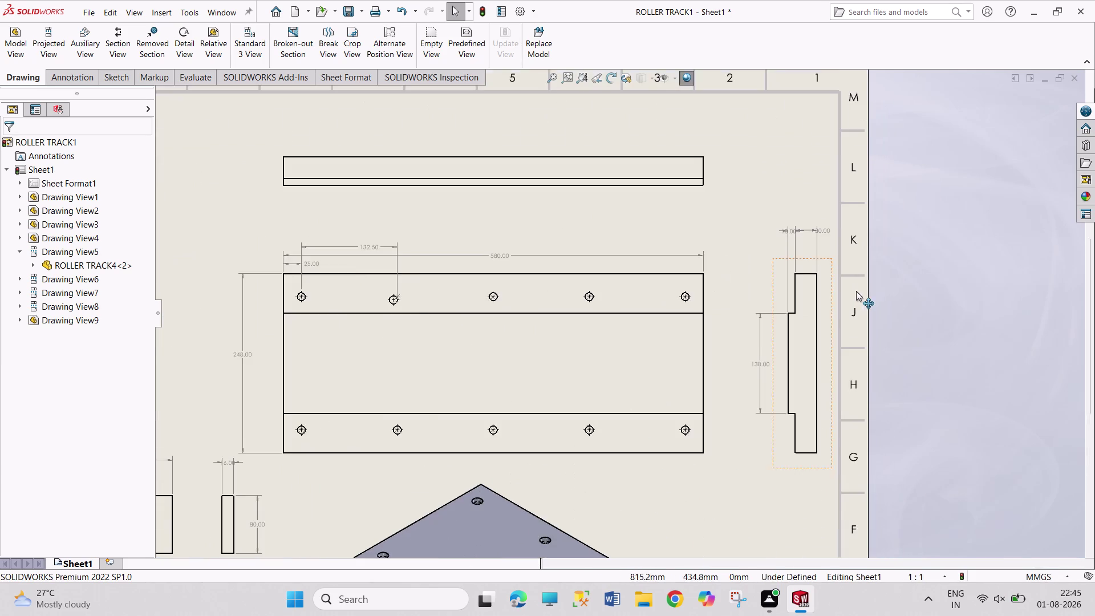
scroll(down, 3)
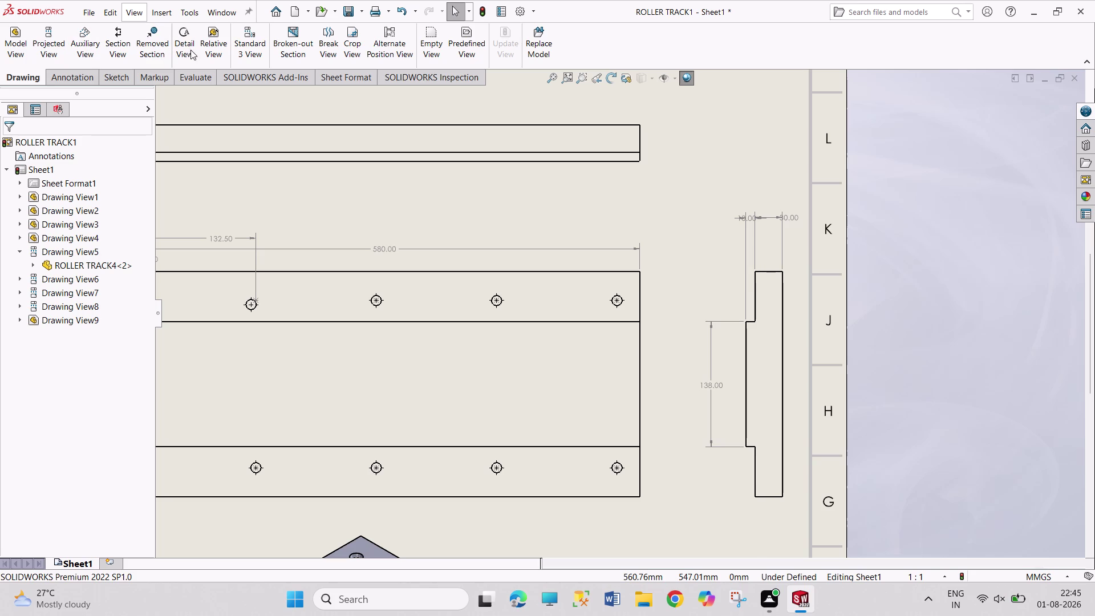
Sketch a closed spline around the side view's lower end for a section.
click(300, 54)
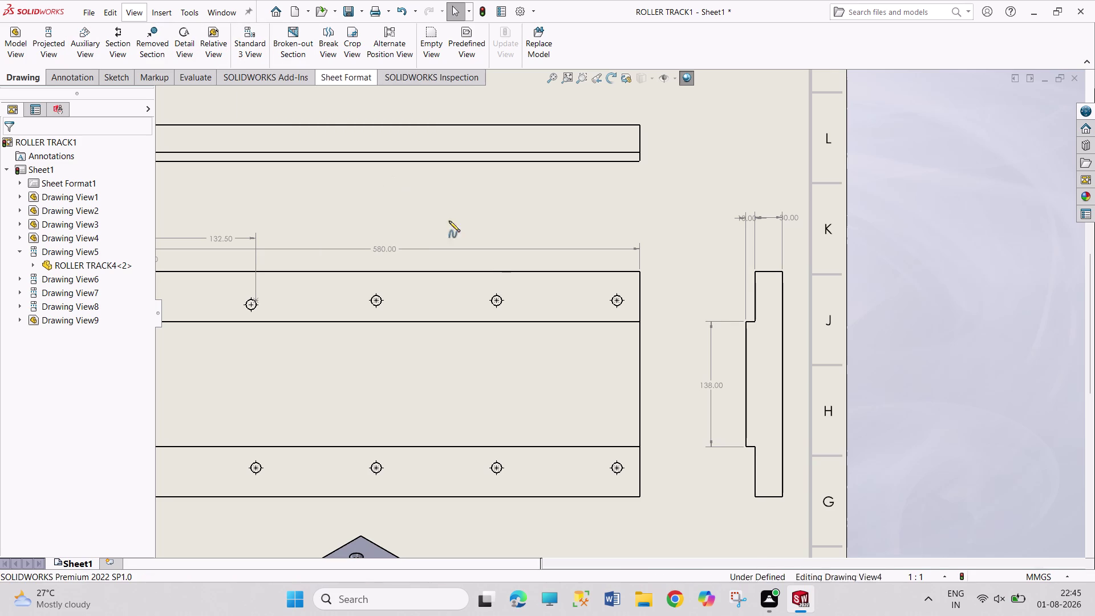
click(796, 477)
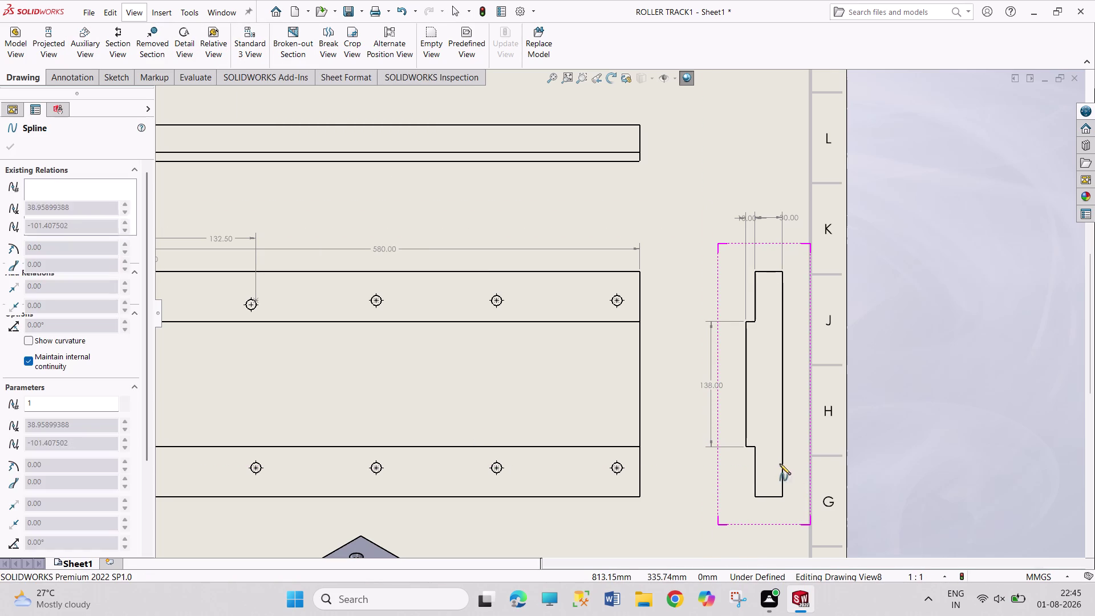
click(769, 463)
click(731, 479)
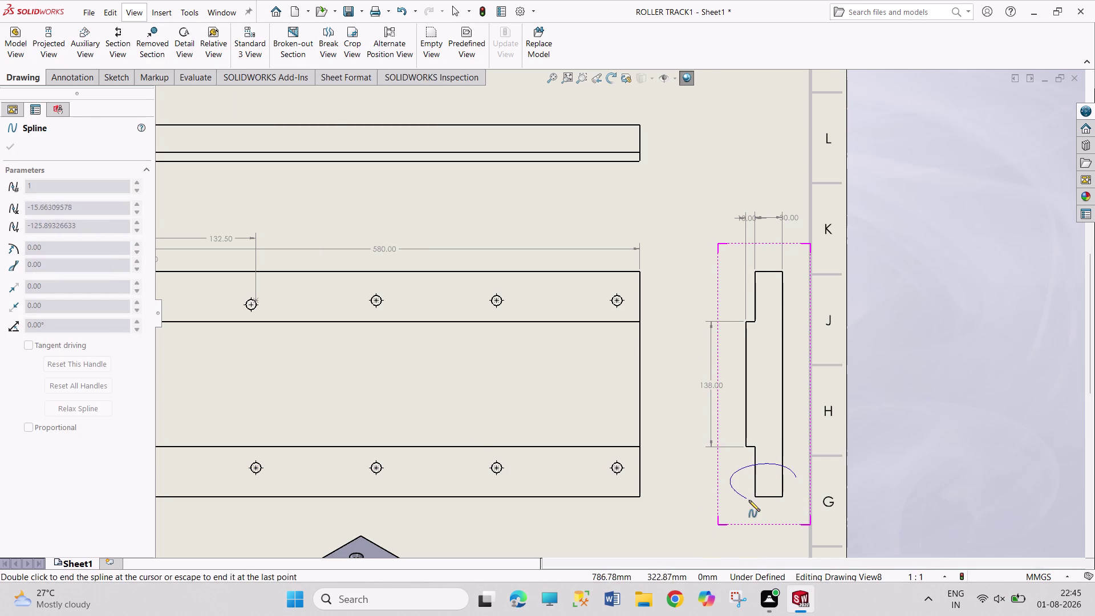
drag(759, 516, 766, 518)
click(800, 503)
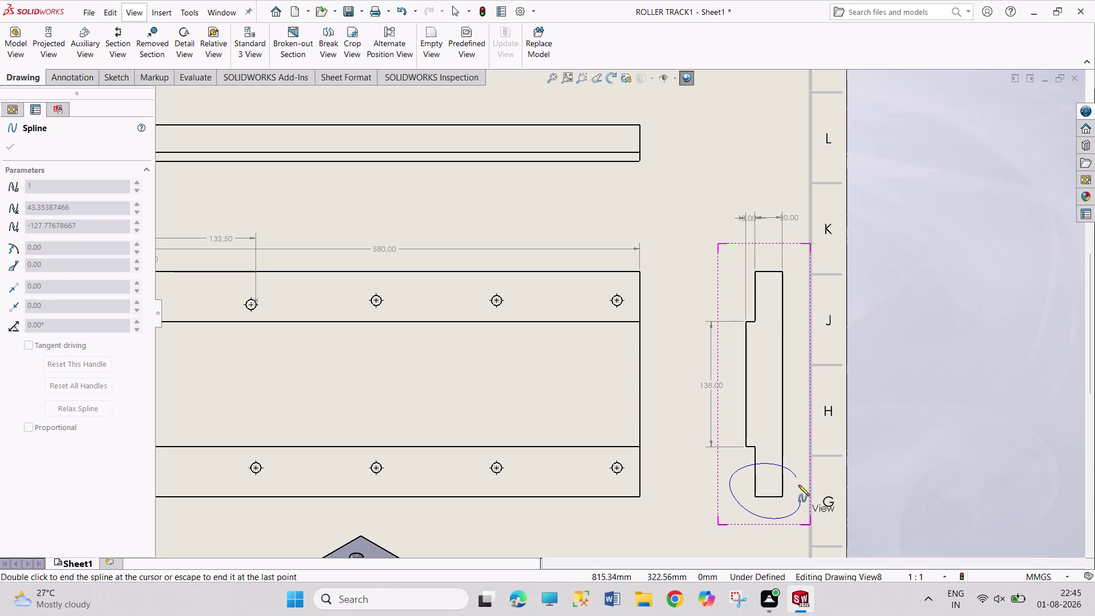
click(795, 476)
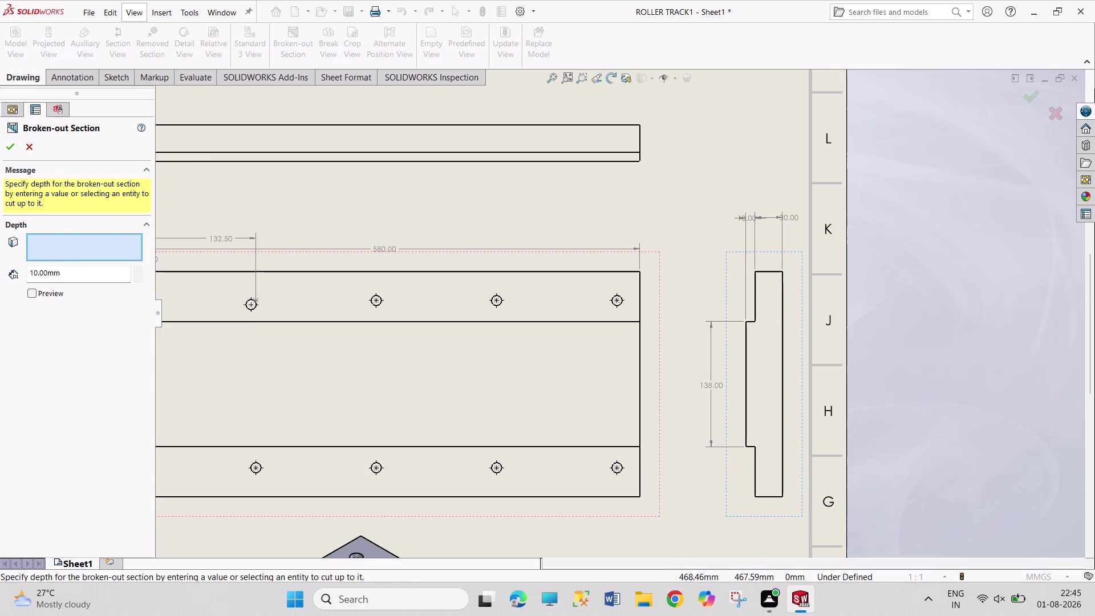
Enter a 25 mm depth and preview, then cancel and undo the section outline.
drag(35, 272, 22, 273)
drag(38, 274, 24, 279)
text(25)
key(Return)
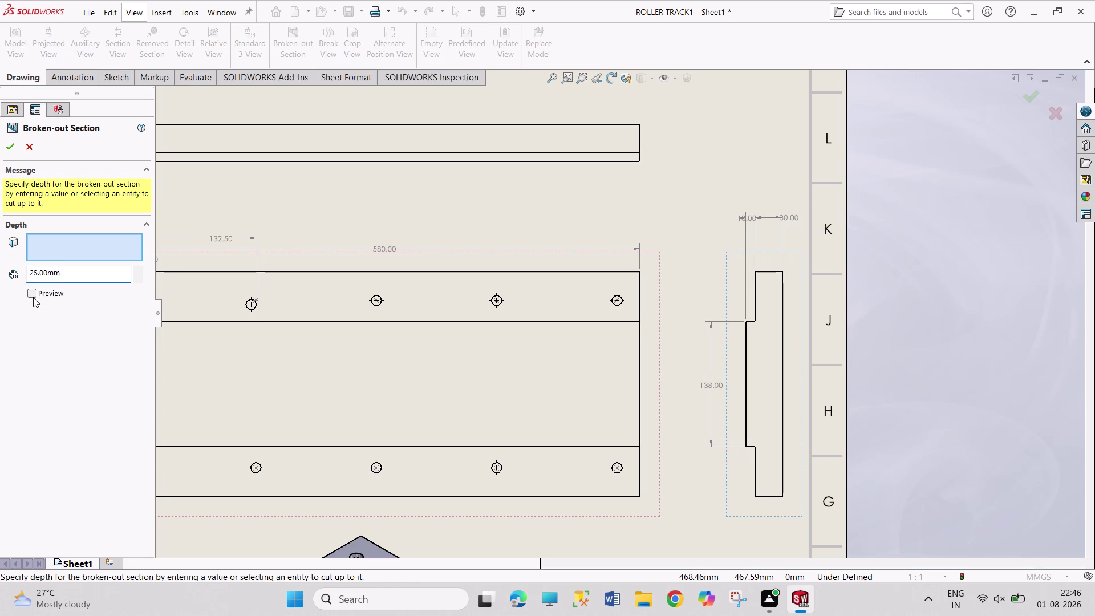
click(31, 298)
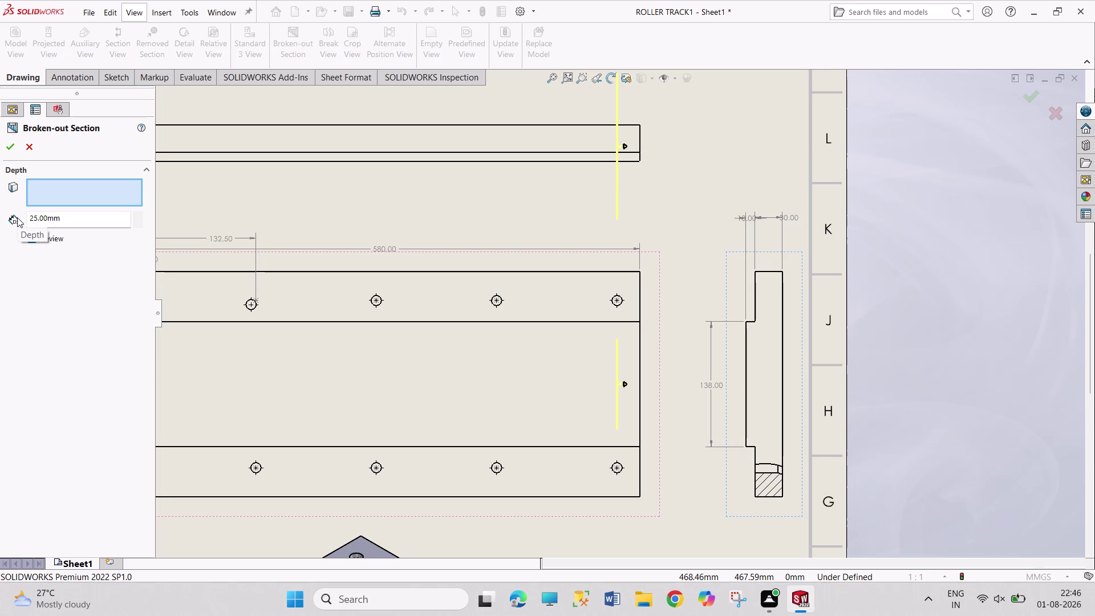
click(34, 144)
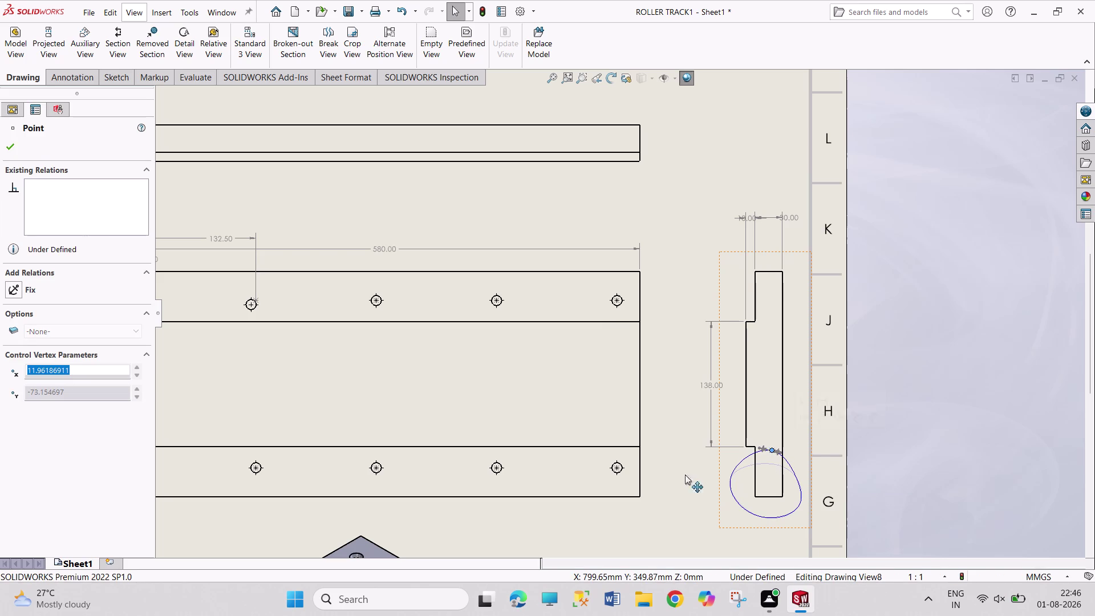
click(14, 152)
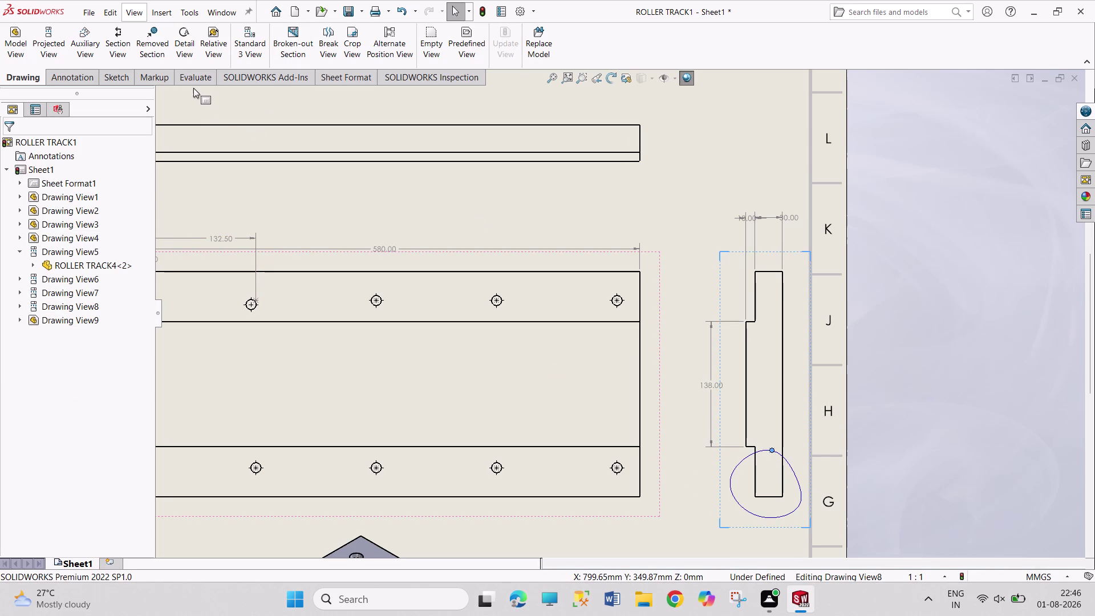
key(ctrl+z)
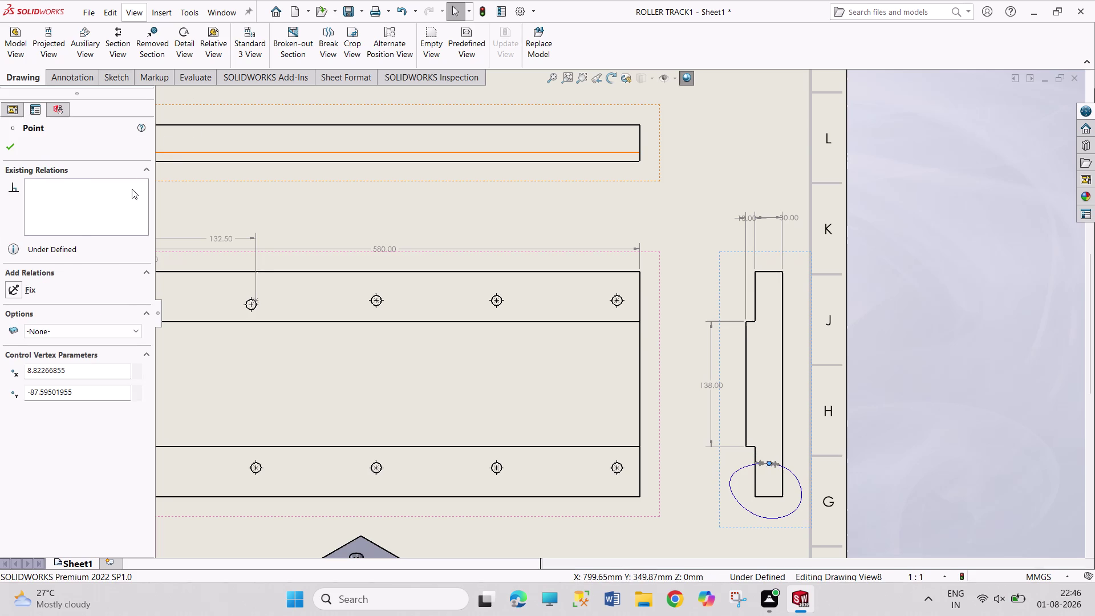
key(ctrl+z)
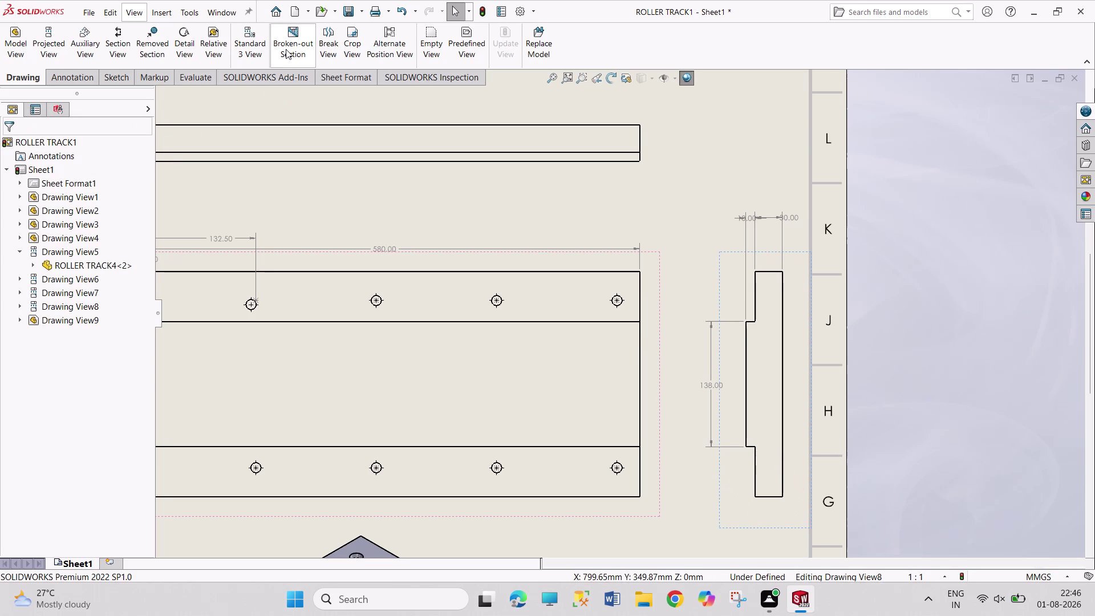
Sketch a new closed spline around the side view's lower end.
click(286, 46)
click(801, 459)
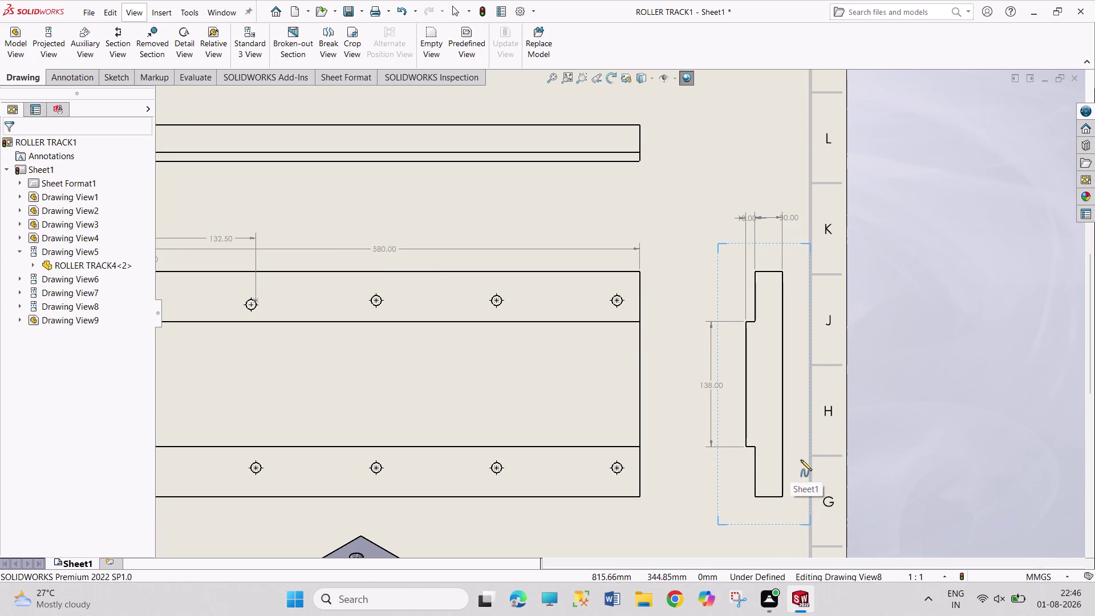
click(748, 453)
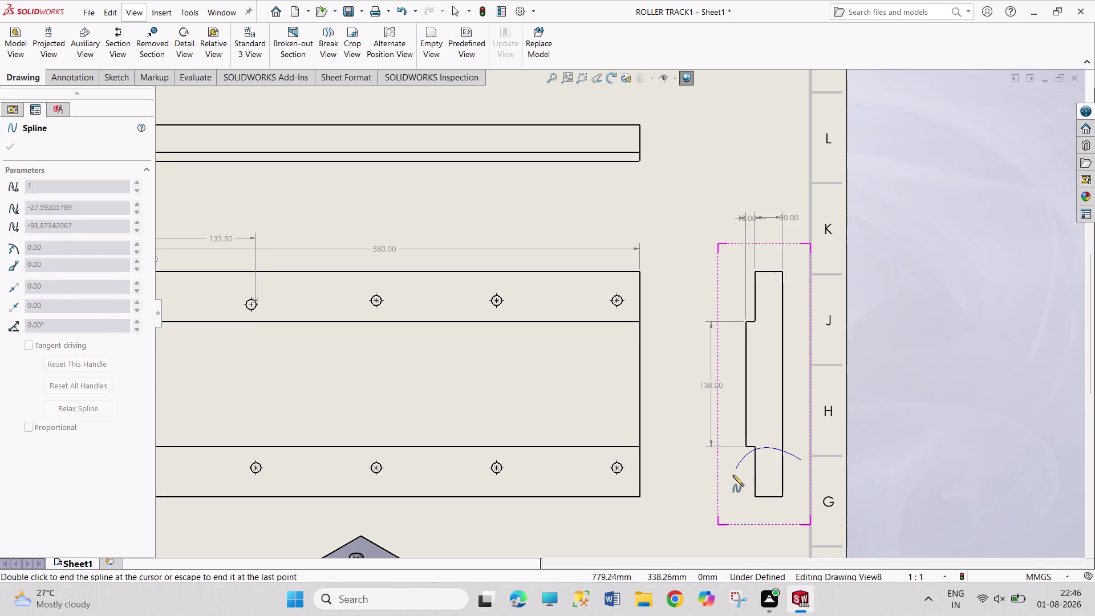
click(732, 483)
click(790, 515)
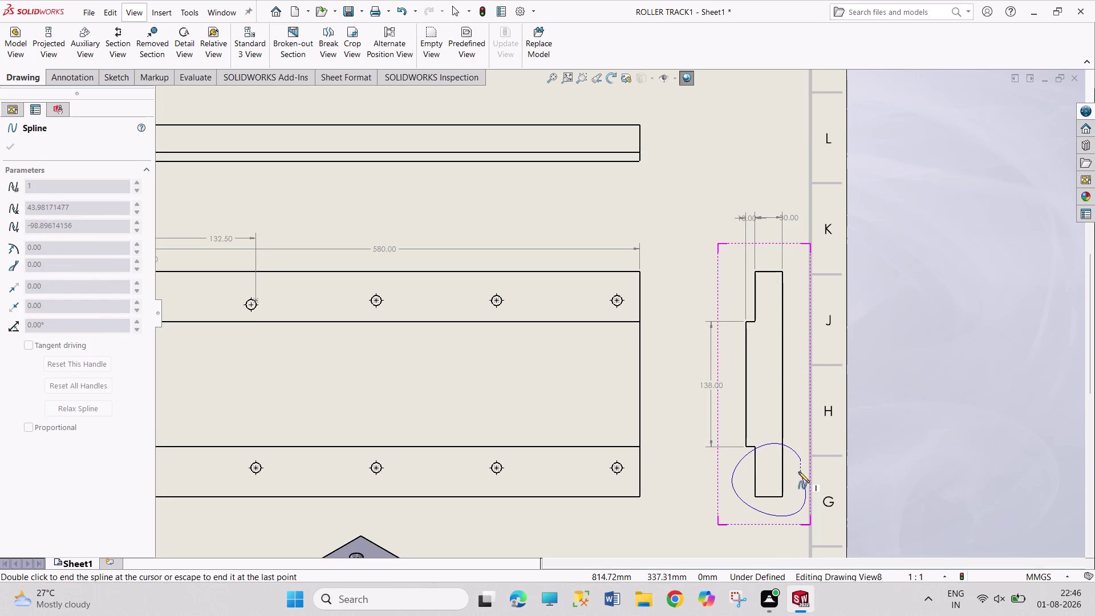
click(798, 461)
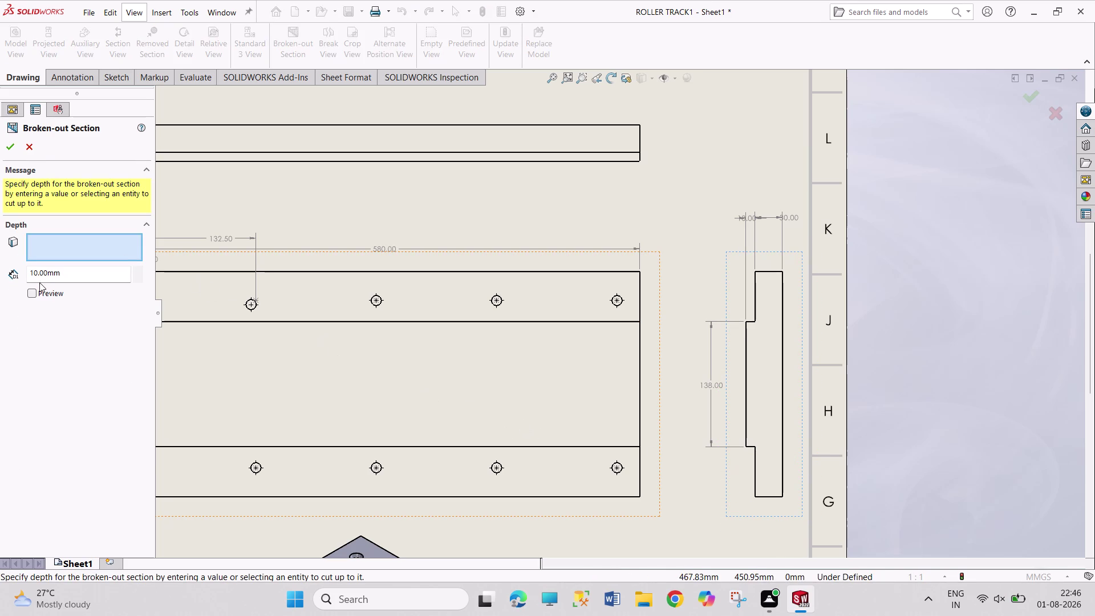
Set the section depth to 25 mm, preview the hatch, and confirm.
drag(37, 273, 22, 275)
text(25)
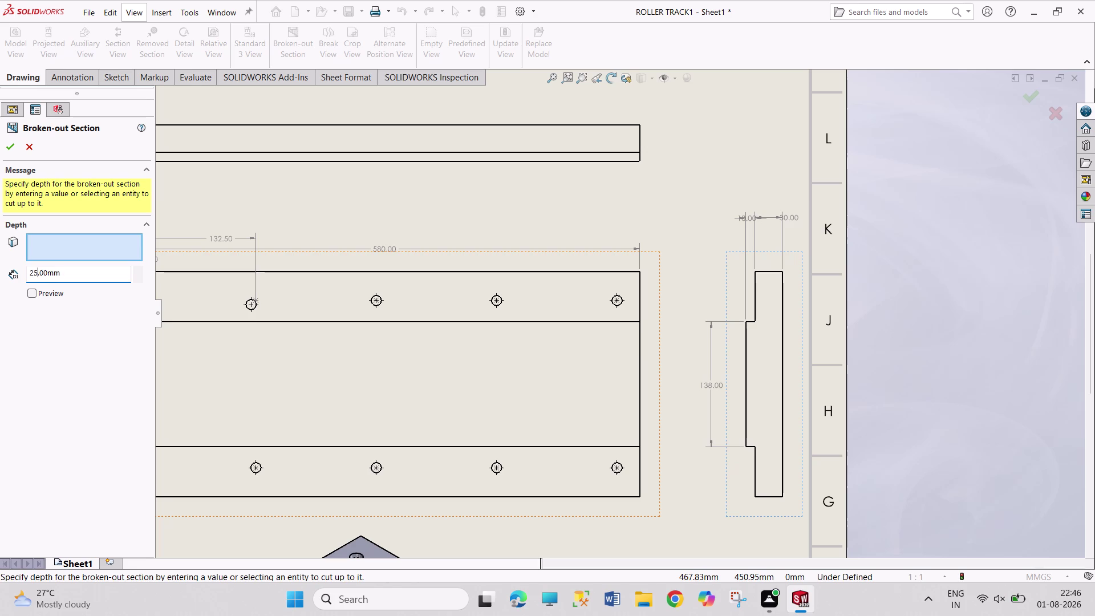
key(Return)
click(36, 291)
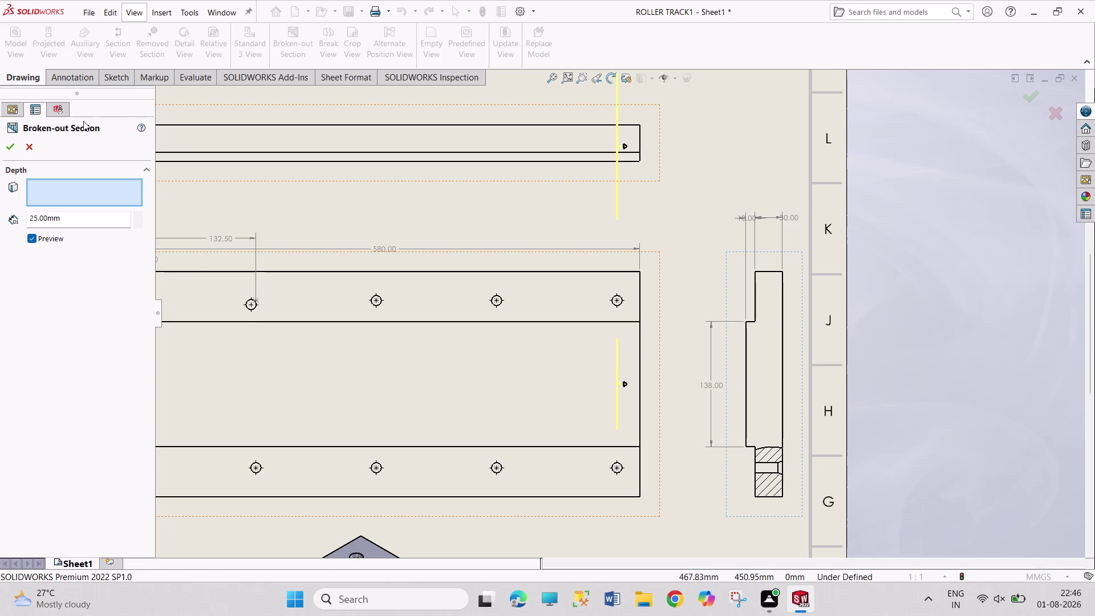
click(10, 148)
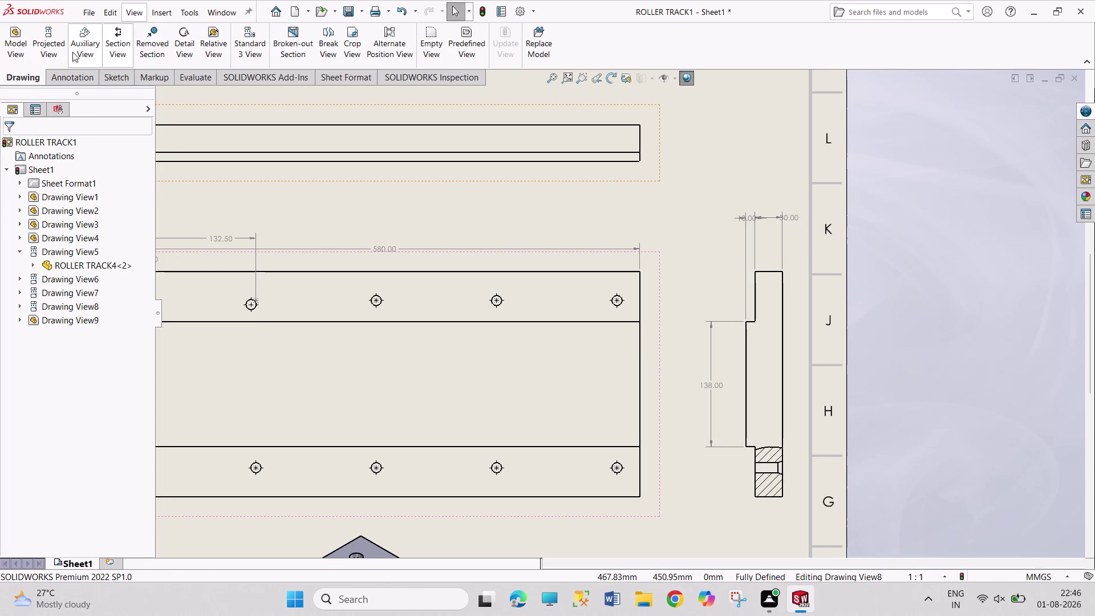
right_drag(701, 330, 684, 202)
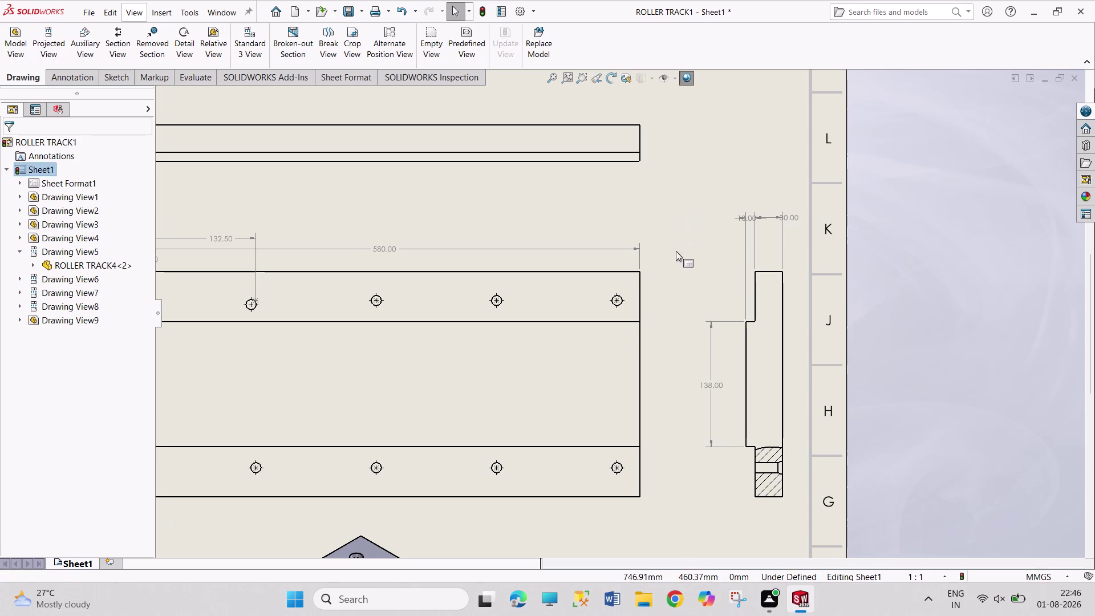
Dimension the sectioned hole as Ø11.00 beside the side view.
right_drag(676, 251, 669, 150)
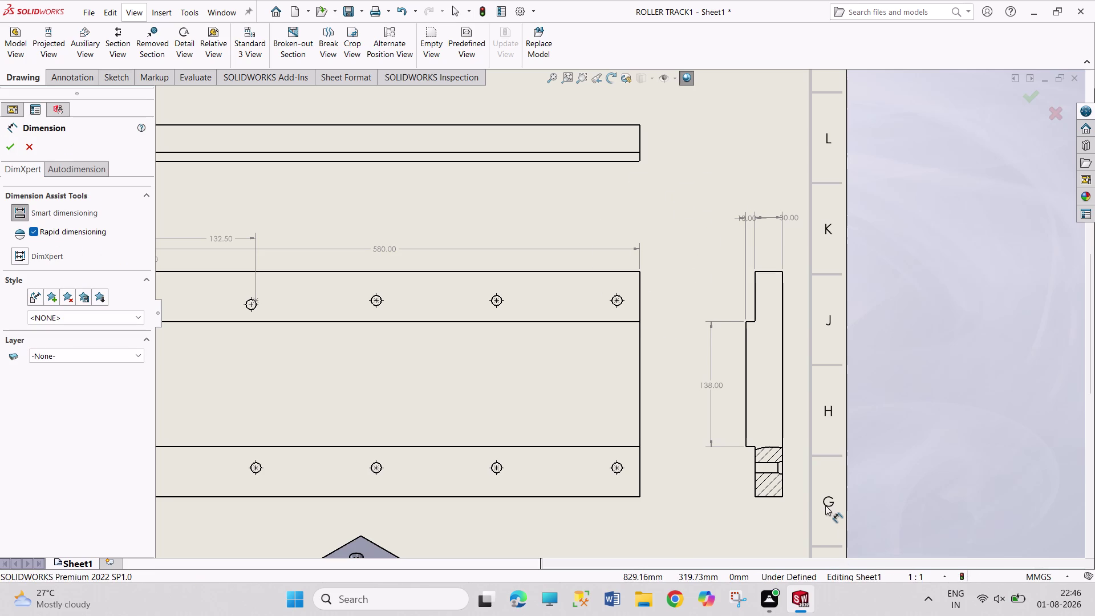
click(769, 463)
click(770, 471)
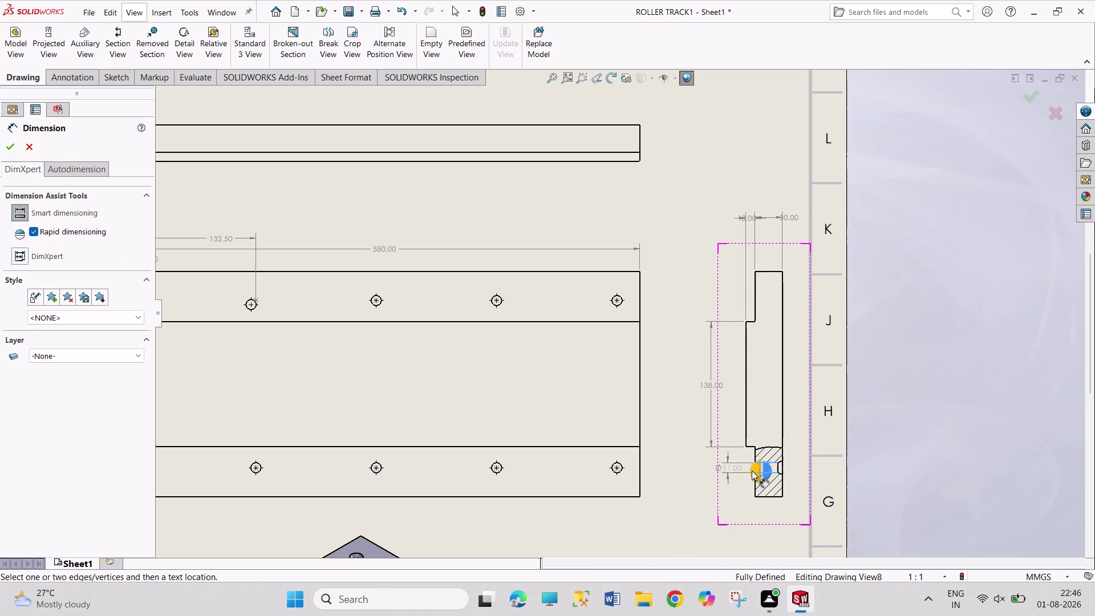
click(736, 469)
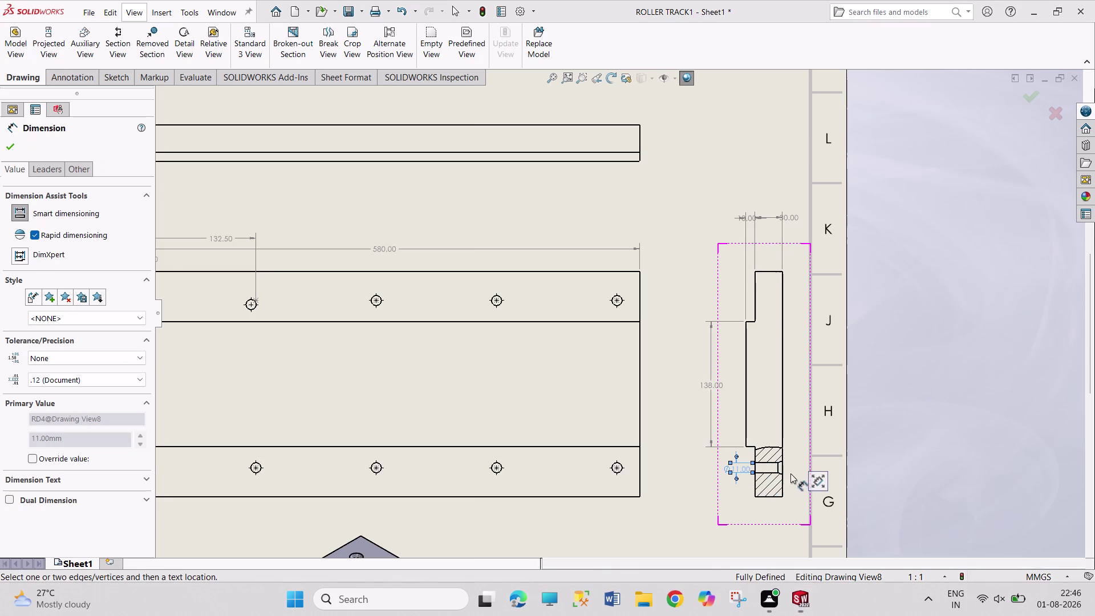
scroll(down, 3)
scroll(down, 3)
scroll(down, 3)
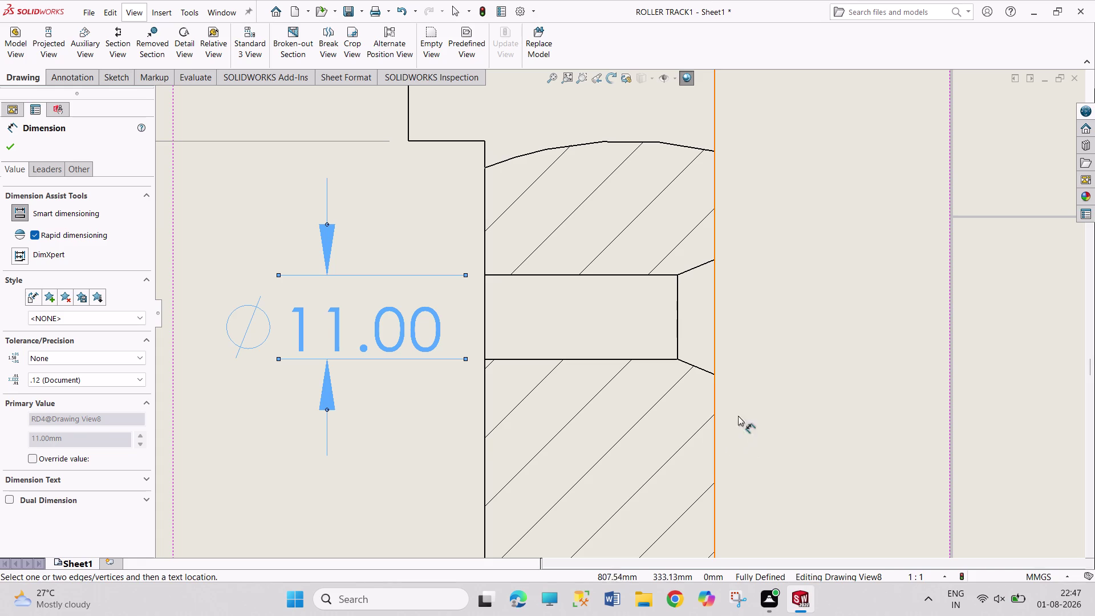
Try an angle dimension on the countersink edge, then discard it and stop dimensioning.
click(678, 347)
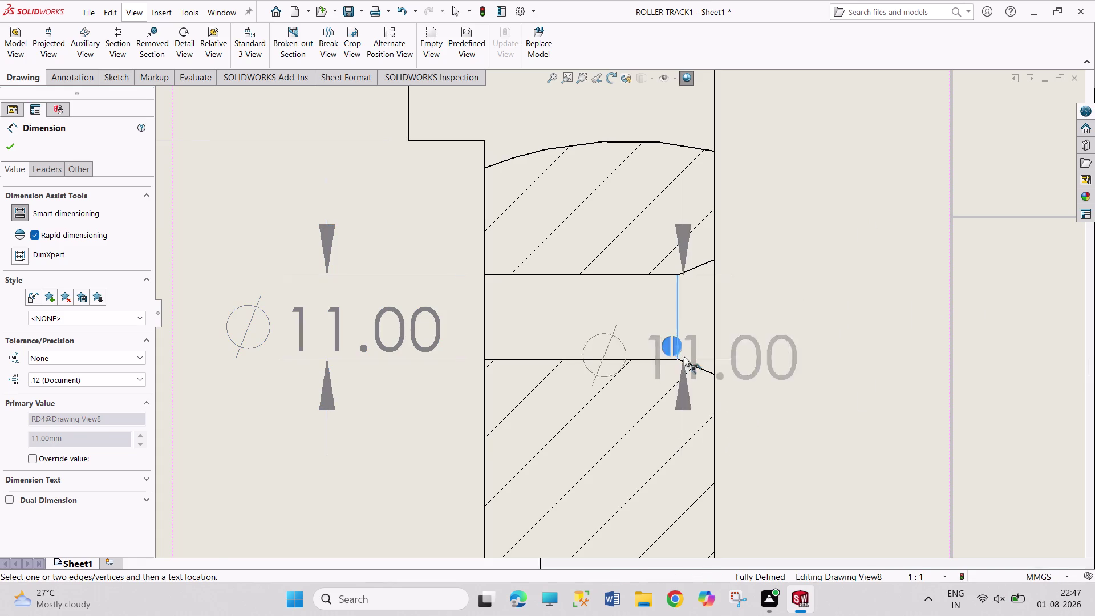
click(700, 368)
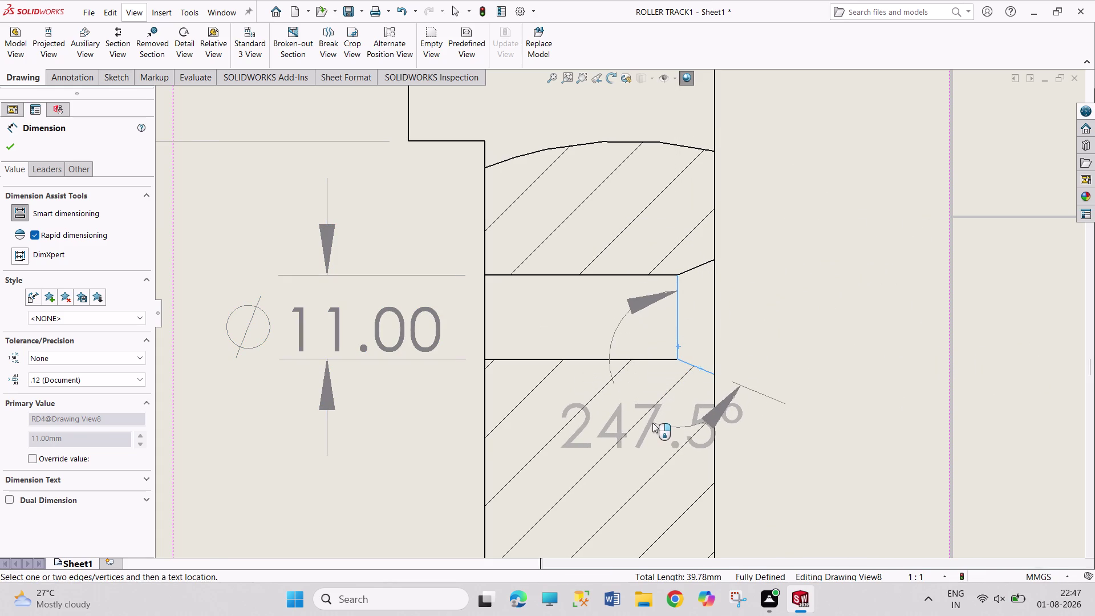
key(Escape)
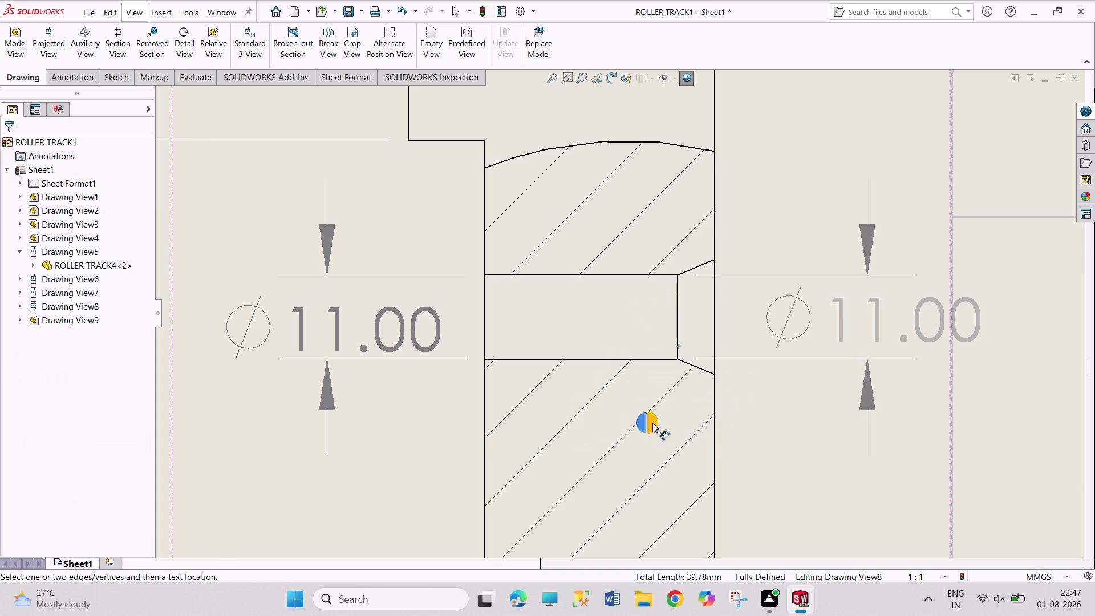
key(Escape)
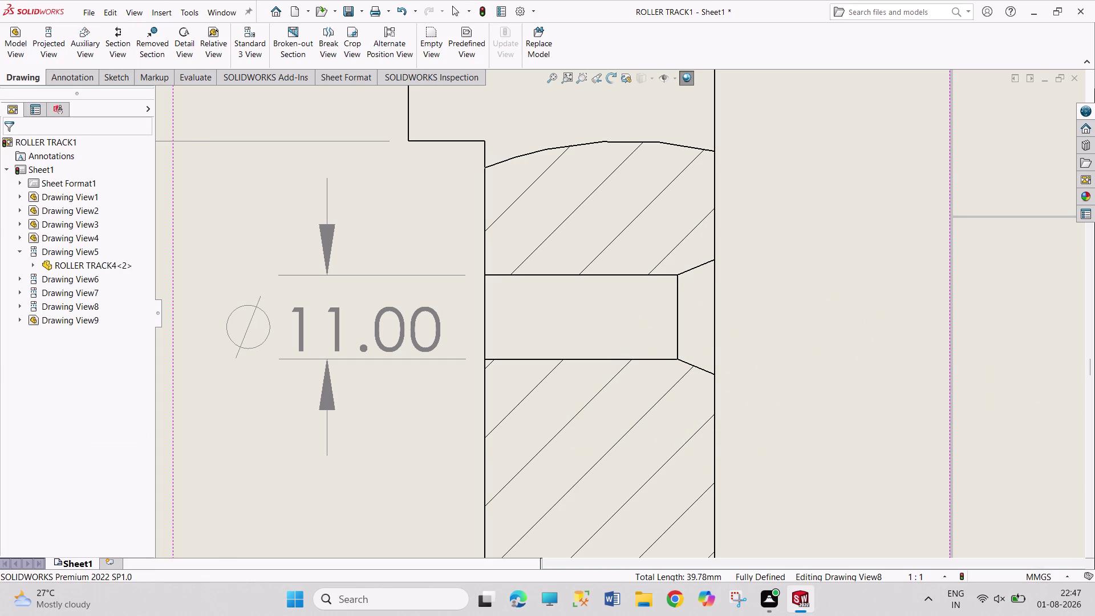
Zoom out to show the full ROLLER TRACK1 sheet with all its dimensioned views.
scroll(up, 3)
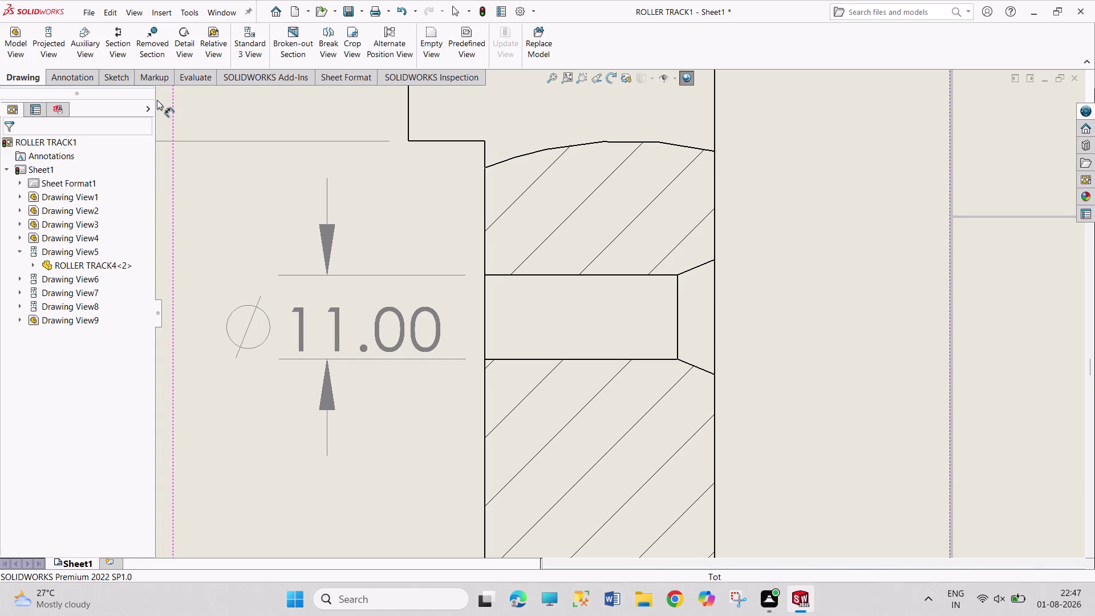
scroll(up, 3)
scroll(up, 3)
scroll(up, 3)
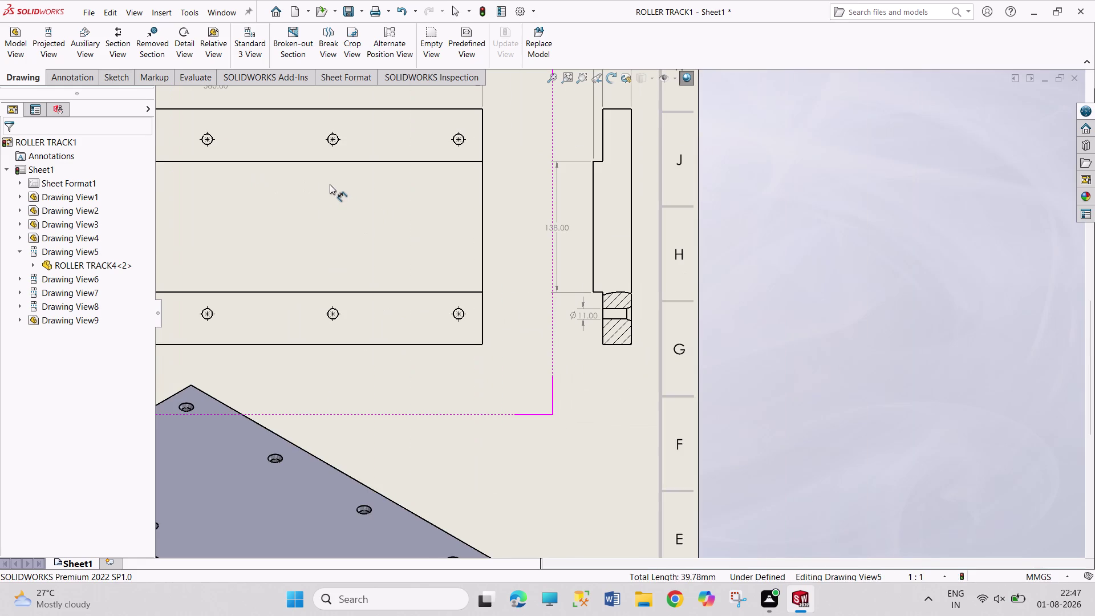
scroll(up, 3)
scroll(up, 3)
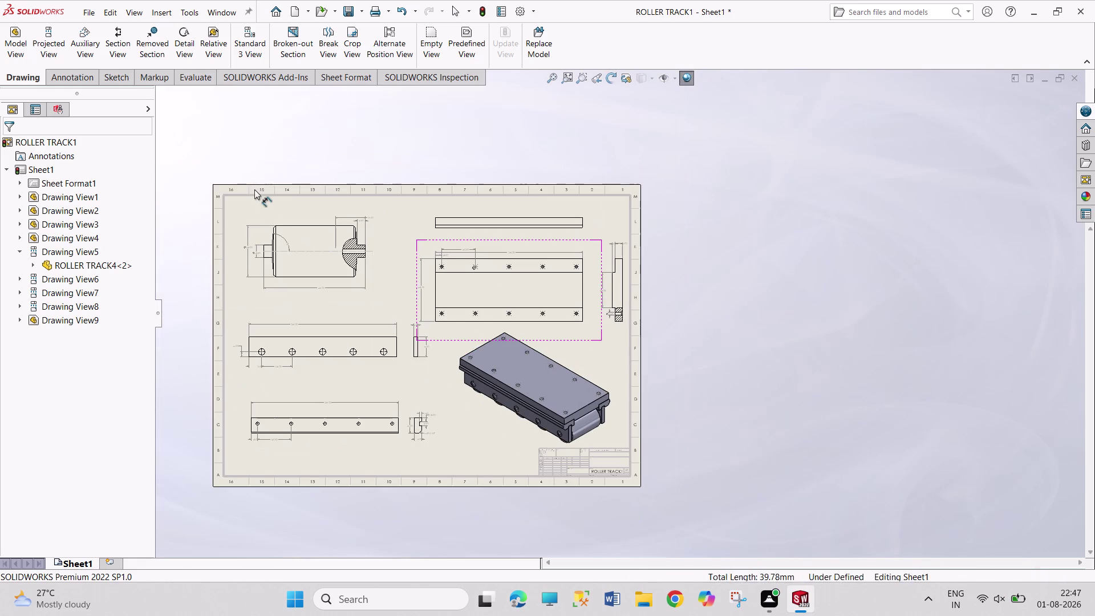
scroll(down, 3)
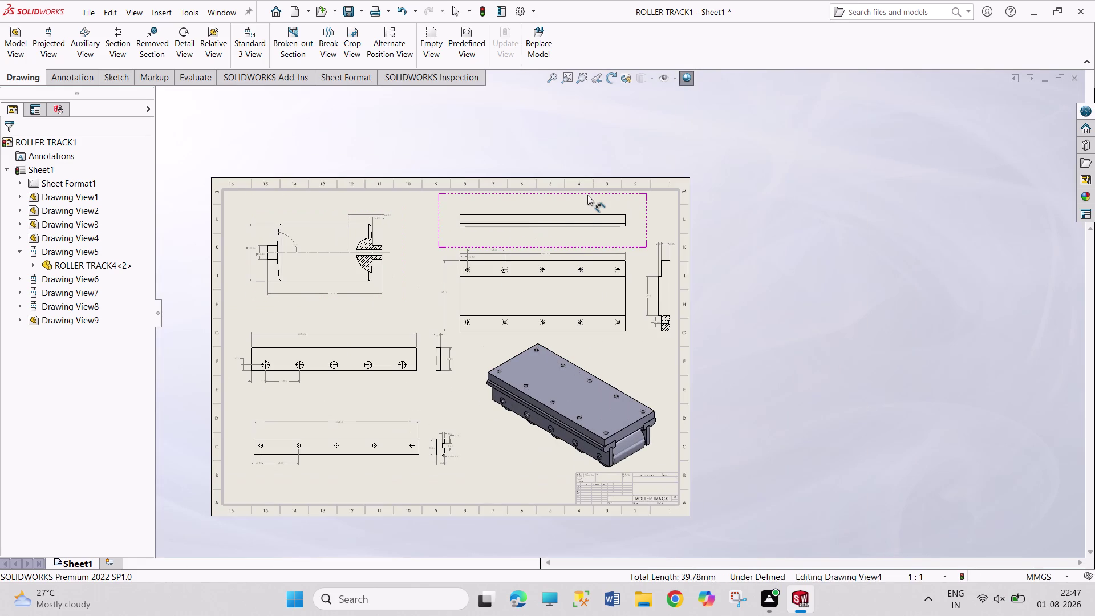